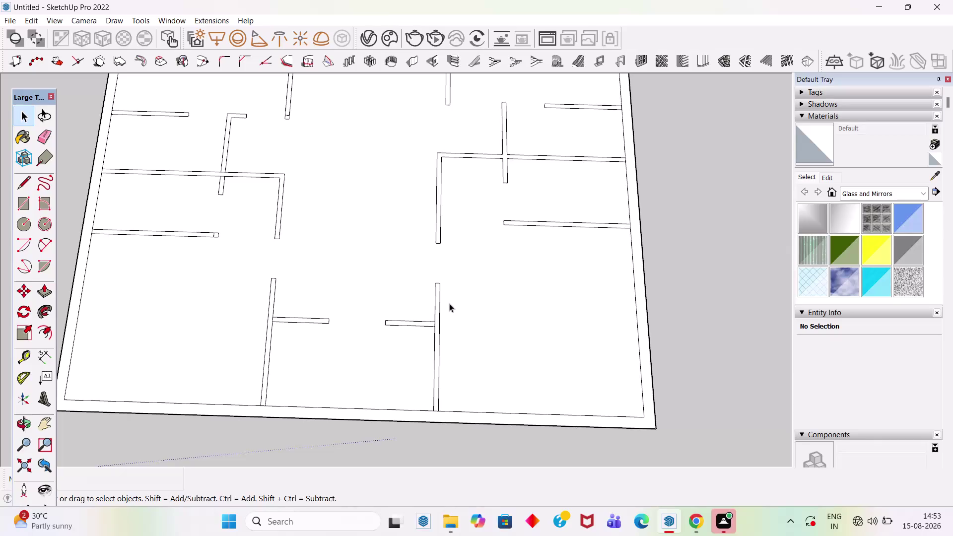
Draw lines splitting the top outer border strip where the walls meet it.
key(l)
scroll(up, 3)
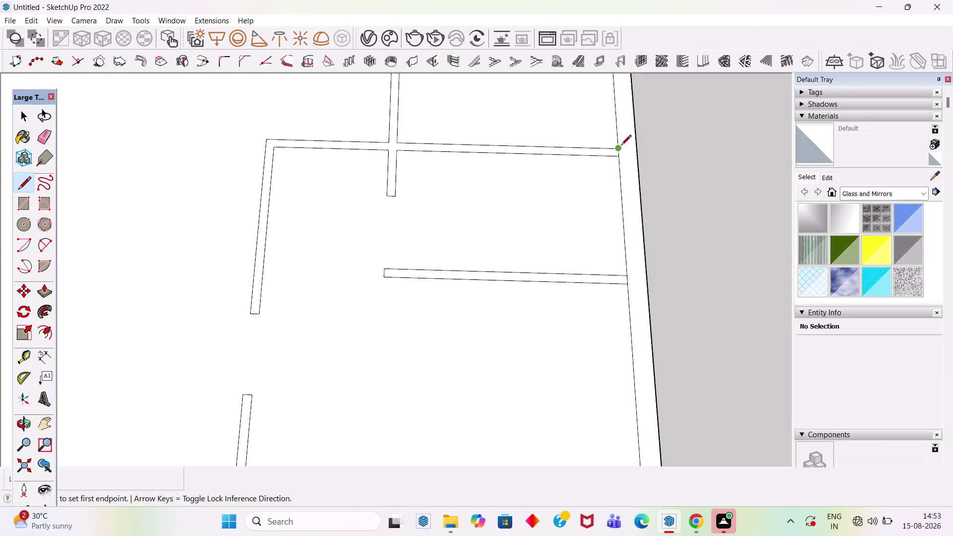
click(617, 150)
click(634, 148)
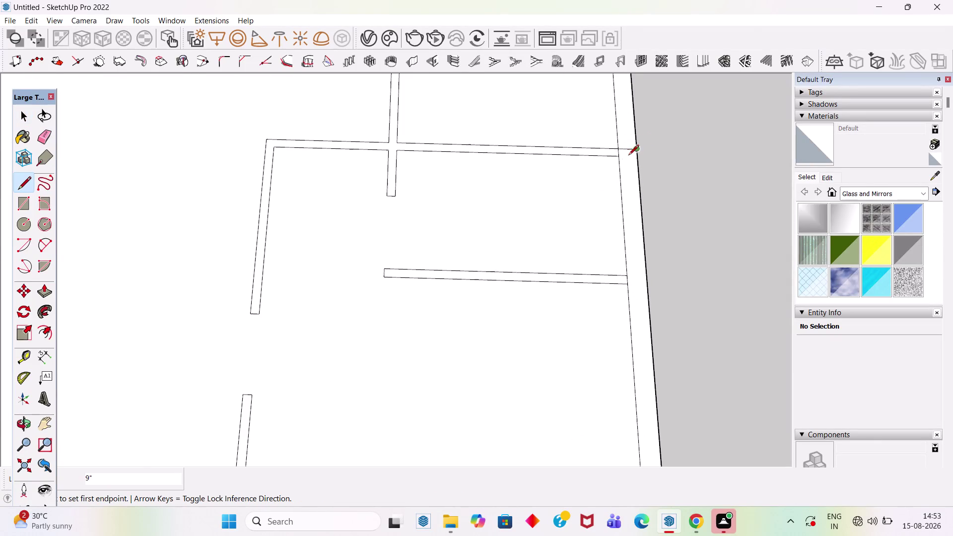
click(618, 157)
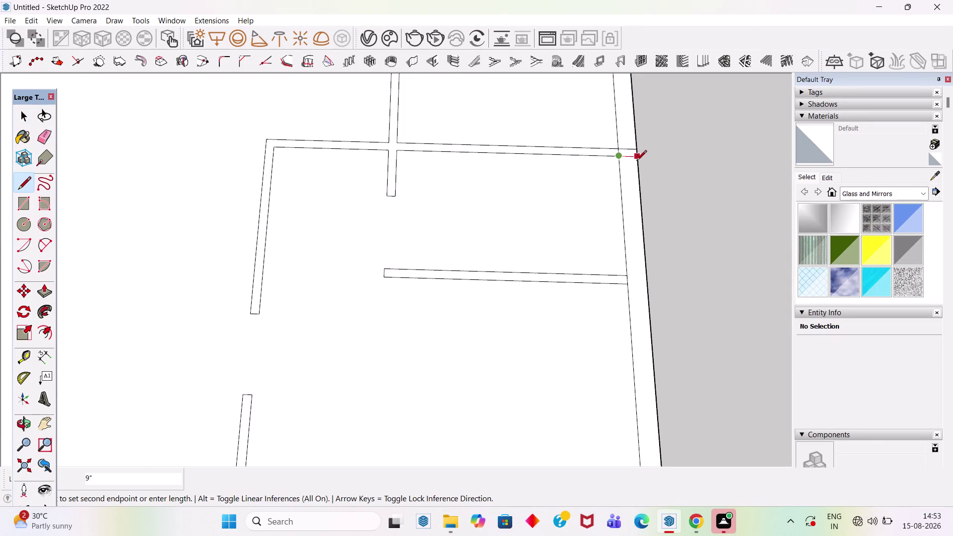
click(637, 160)
scroll(down, 3)
scroll(down, 3)
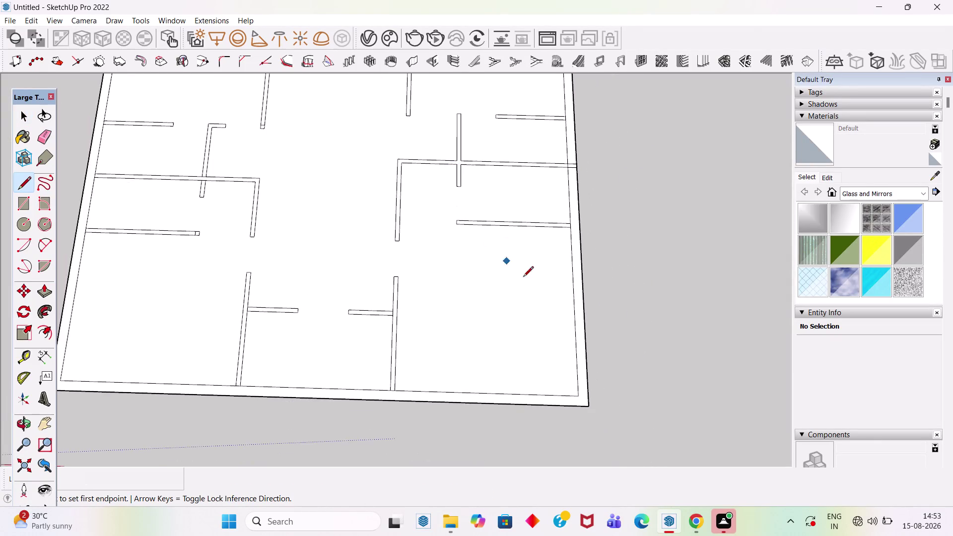
scroll(up, 3)
key(space)
key(p)
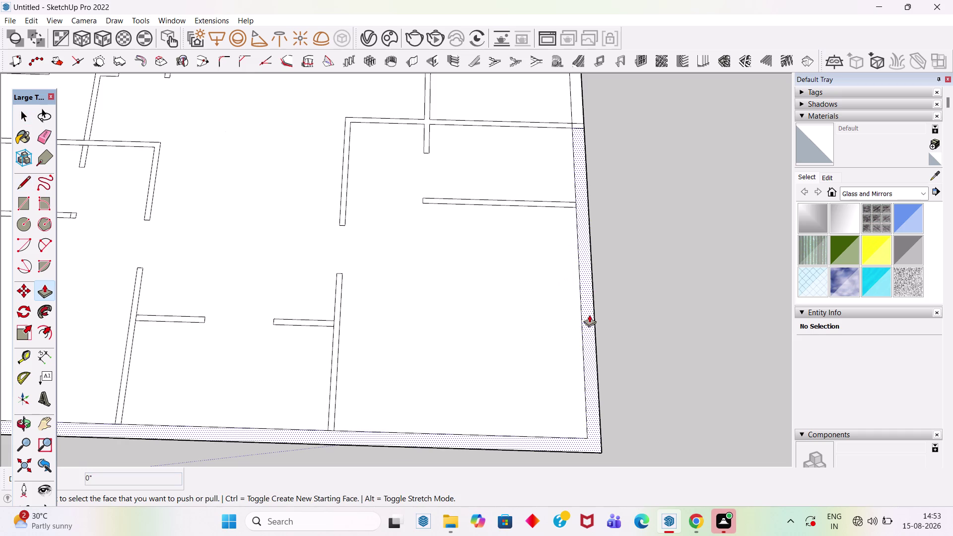
key(space)
Draw lines splitting the bottom border strip at the wall end.
key(l)
scroll(up, 3)
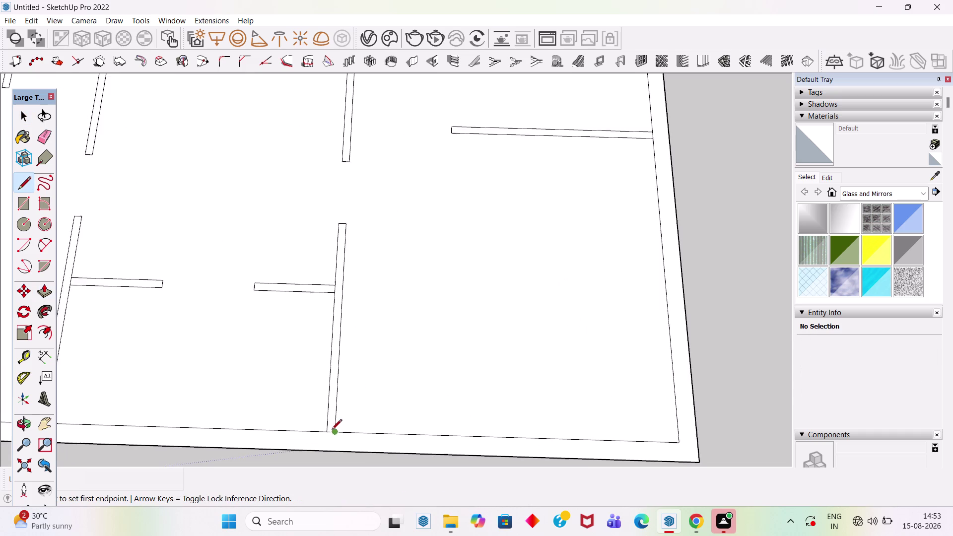
scroll(up, 3)
click(328, 432)
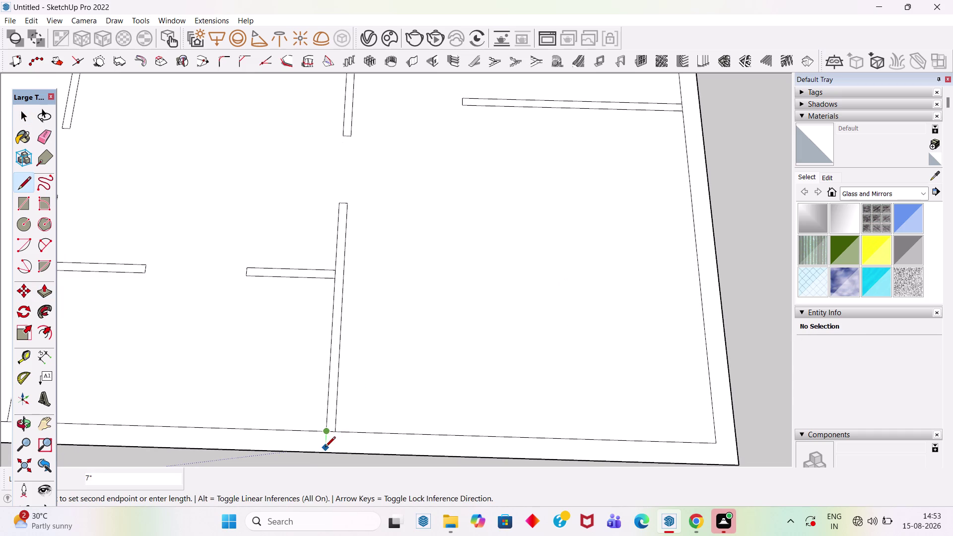
click(326, 452)
click(334, 434)
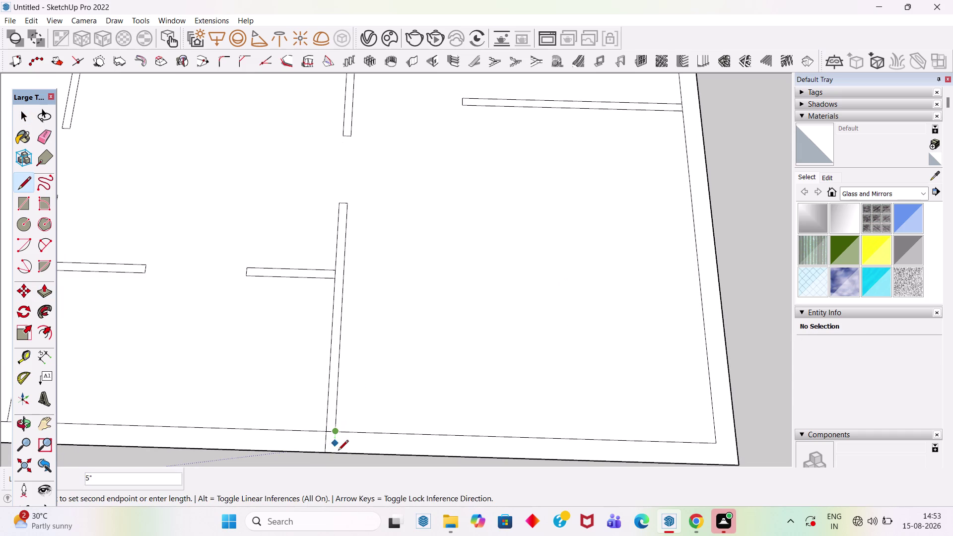
click(336, 454)
key(space)
scroll(down, 3)
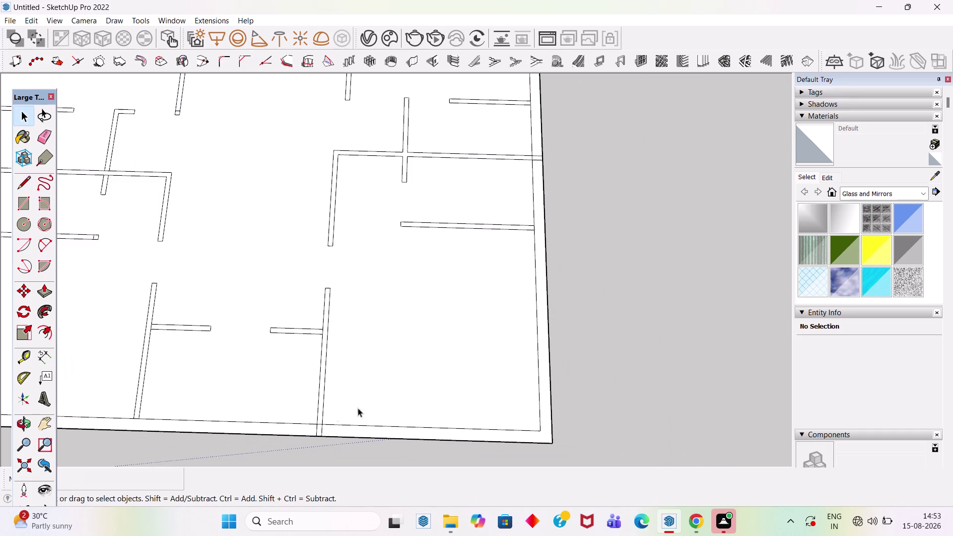
Push/Pull the right-side outer border strip up 10' into a wall.
click(543, 431)
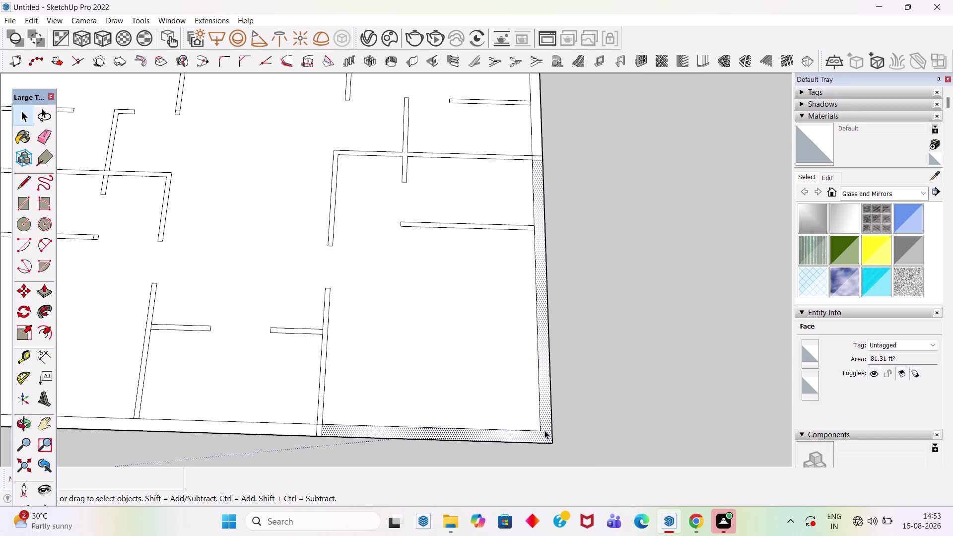
key(p)
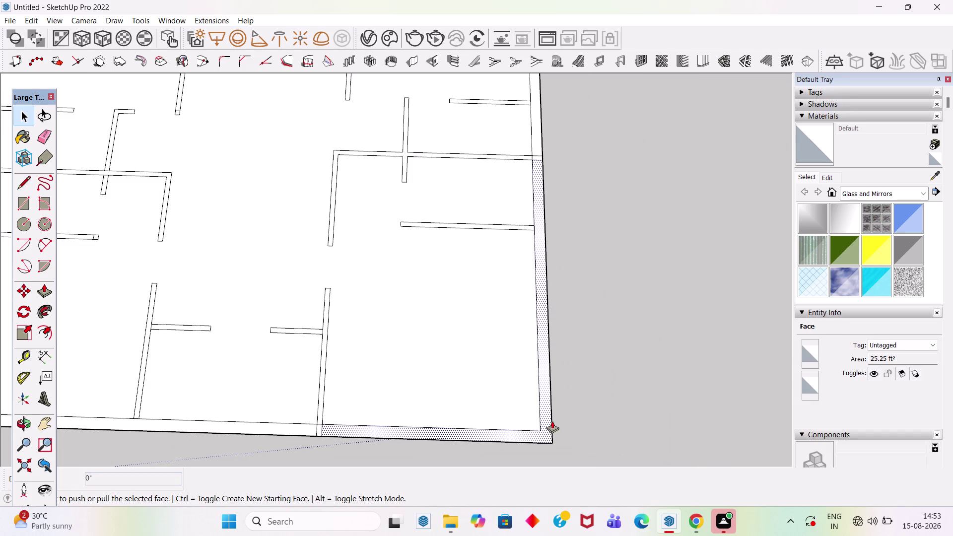
click(549, 431)
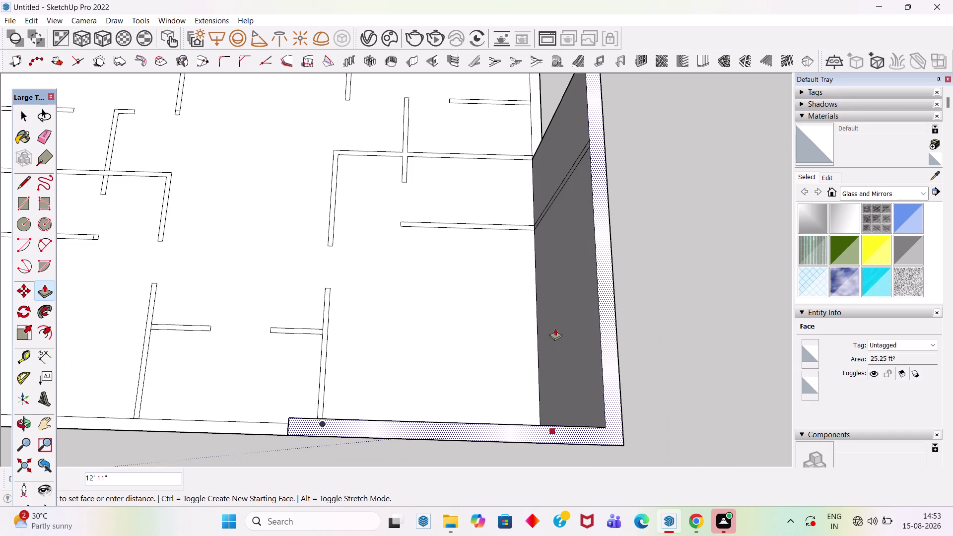
text(10')
key(Return)
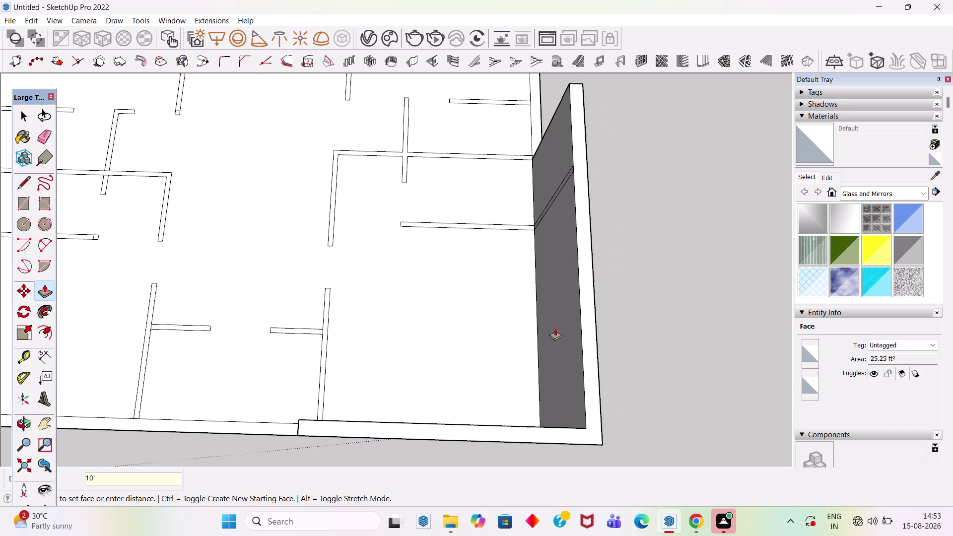
key(space)
scroll(down, 3)
middle_drag(396, 330, 662, 146)
scroll(up, 3)
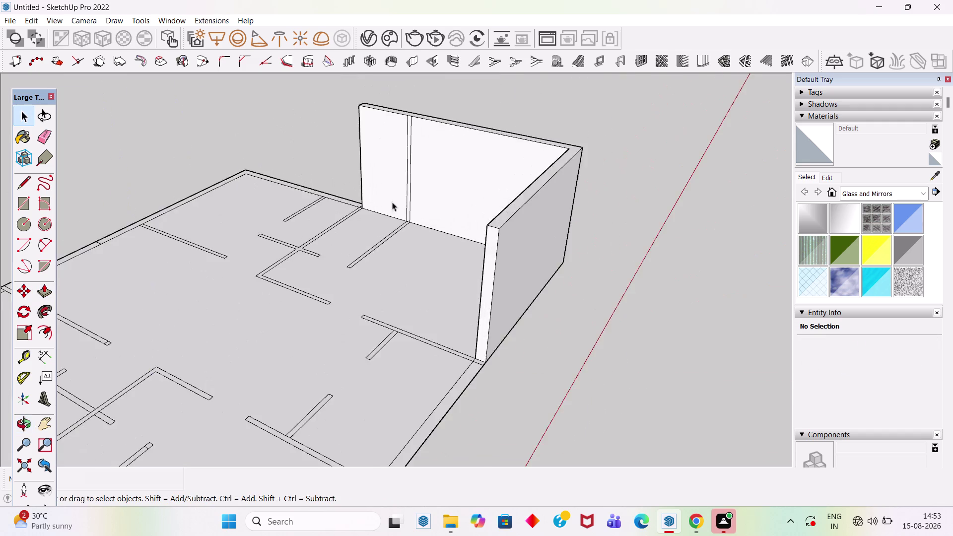
Raise the thin interior wall strip 7' and undo an extra repeated extrusion.
scroll(up, 3)
scroll(down, 3)
middle_drag(383, 228, 494, 278)
scroll(up, 3)
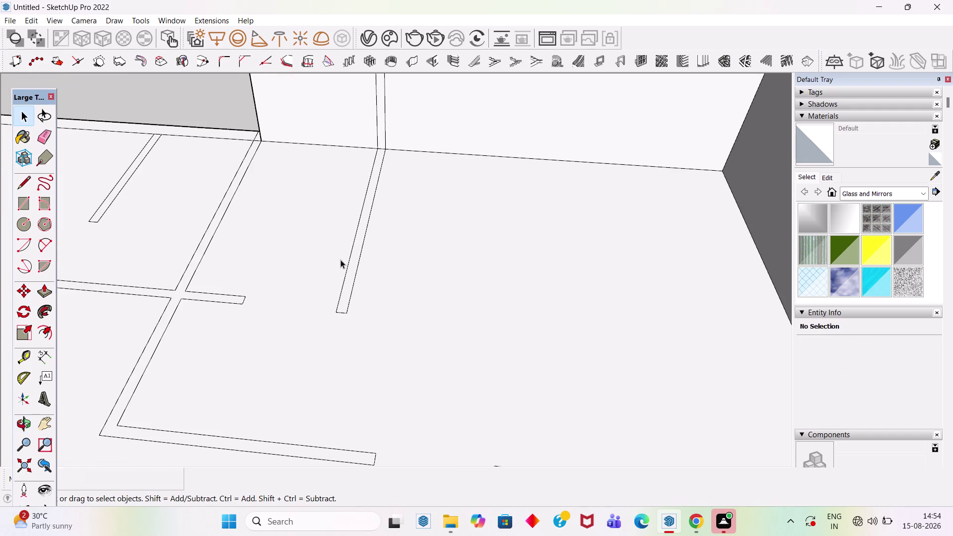
scroll(down, 3)
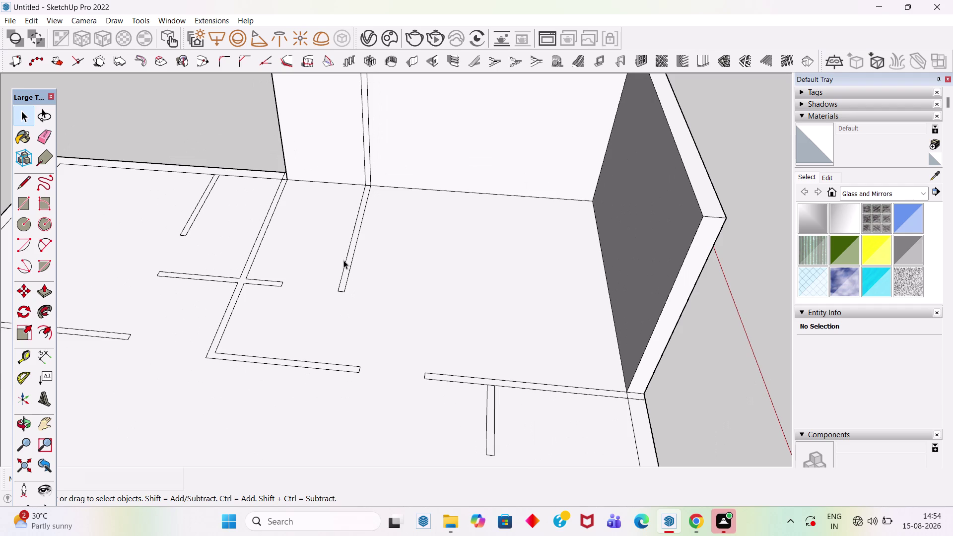
key(p)
scroll(up, 3)
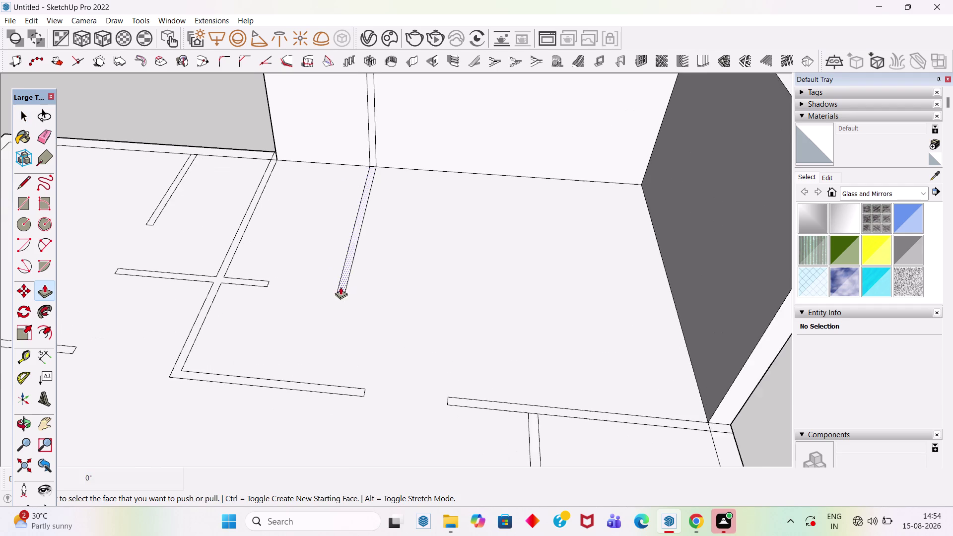
click(341, 291)
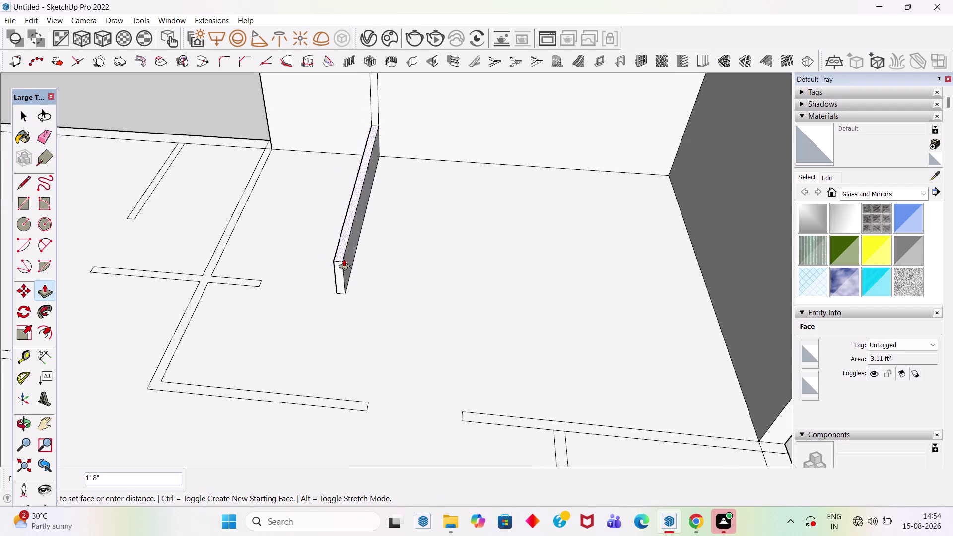
text(7')
key(Return)
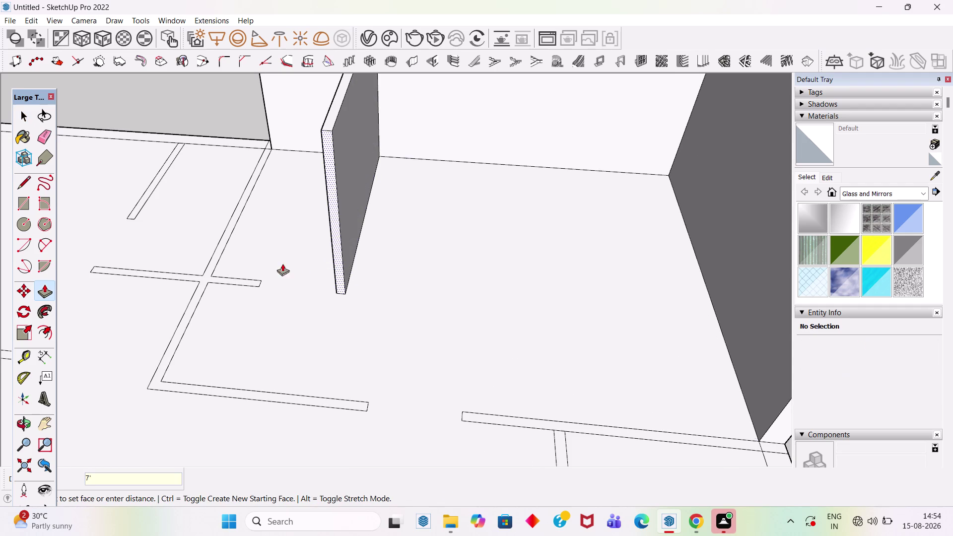
double_click(246, 284)
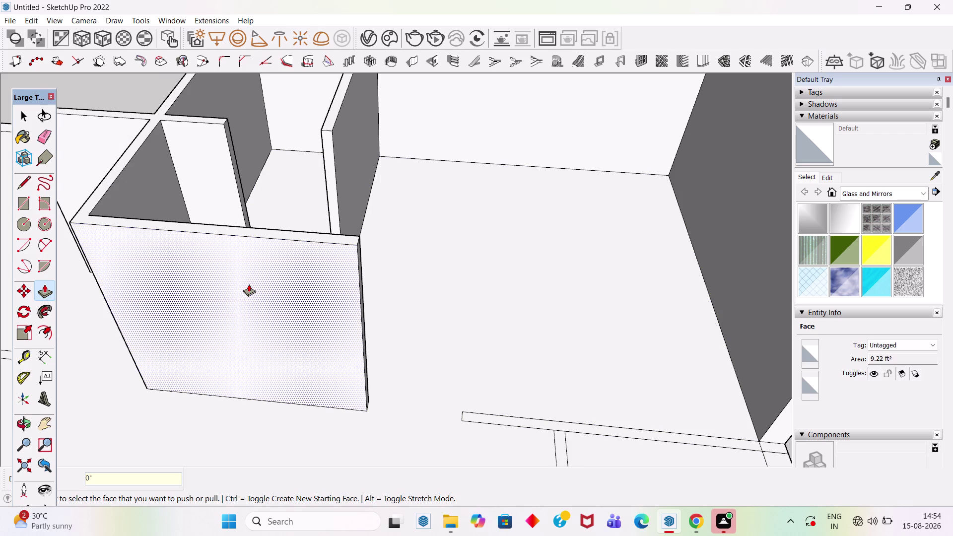
key(ctrl+z)
Raise the corner wall strip to 10 feet and repeat on another strip.
scroll(down, 3)
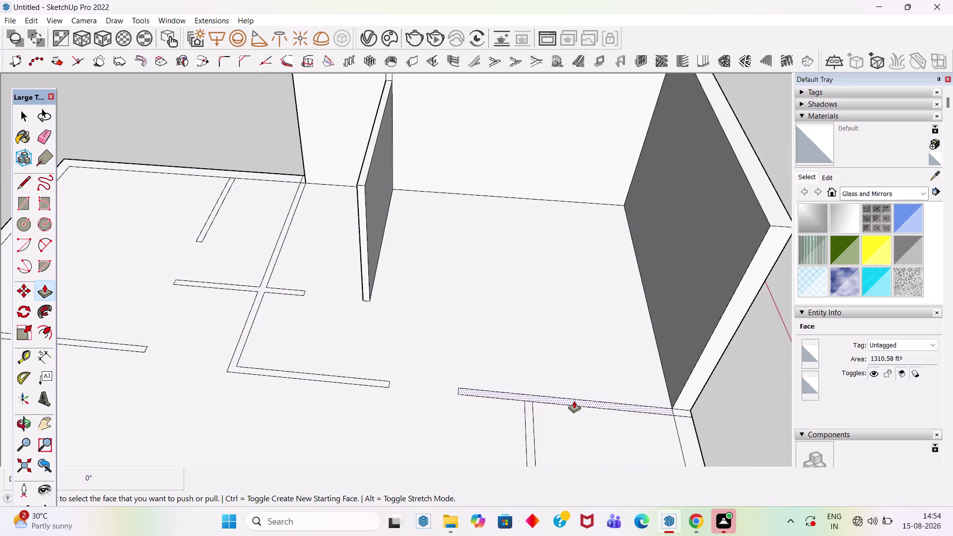
click(578, 404)
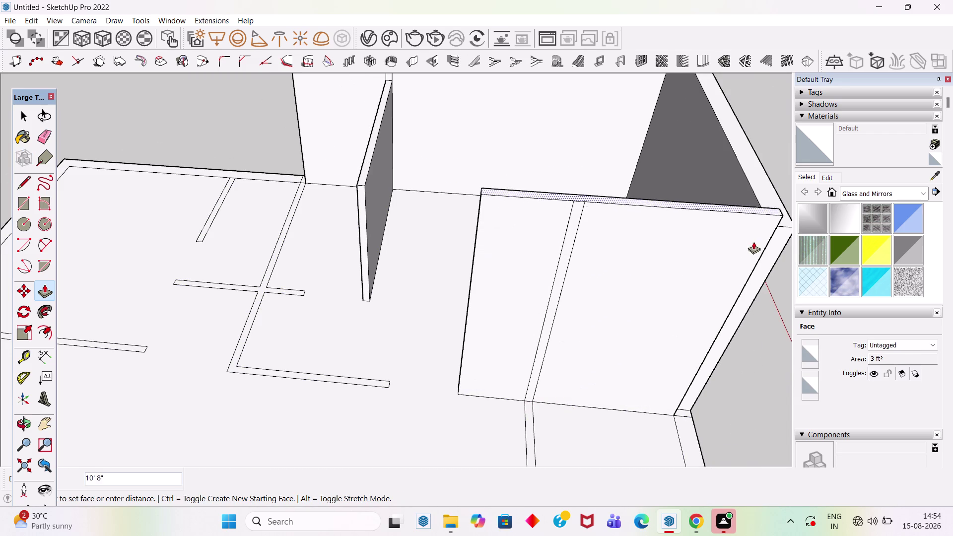
scroll(down, 3)
scroll(up, 3)
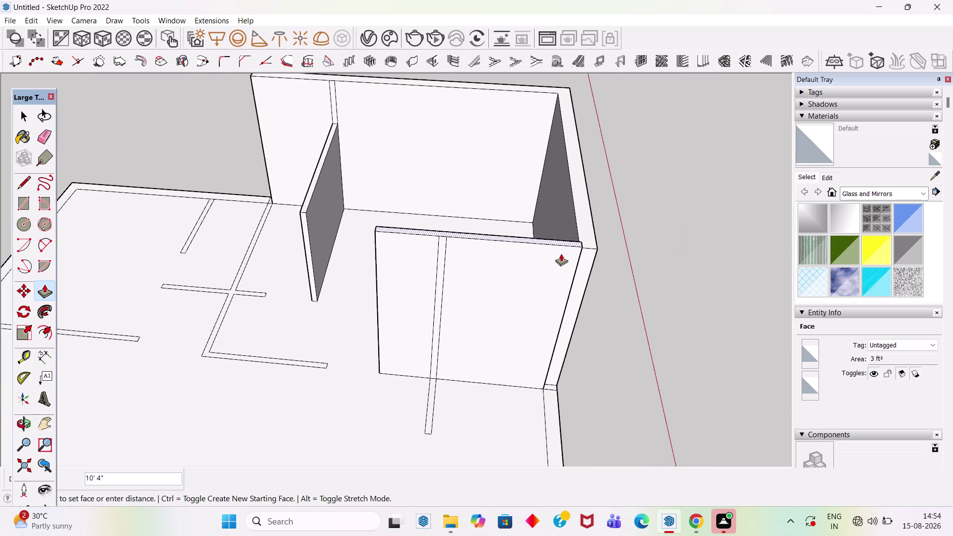
scroll(up, 3)
click(595, 248)
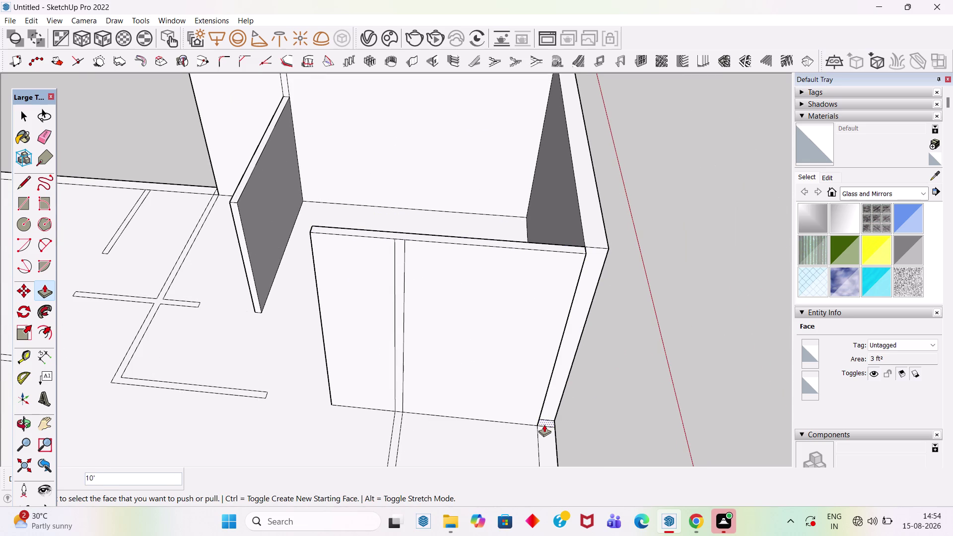
double_click(544, 425)
scroll(down, 3)
middle_drag(436, 362, 538, 354)
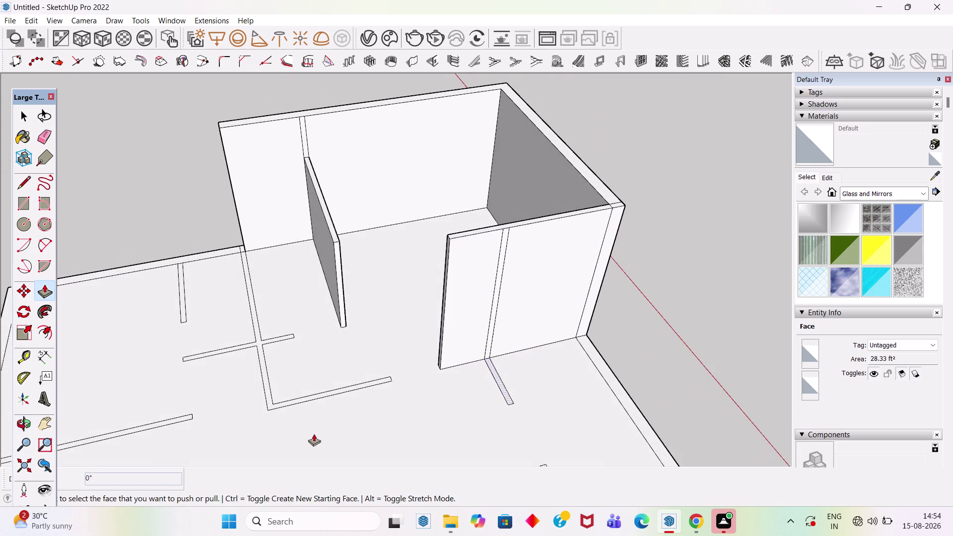
scroll(up, 3)
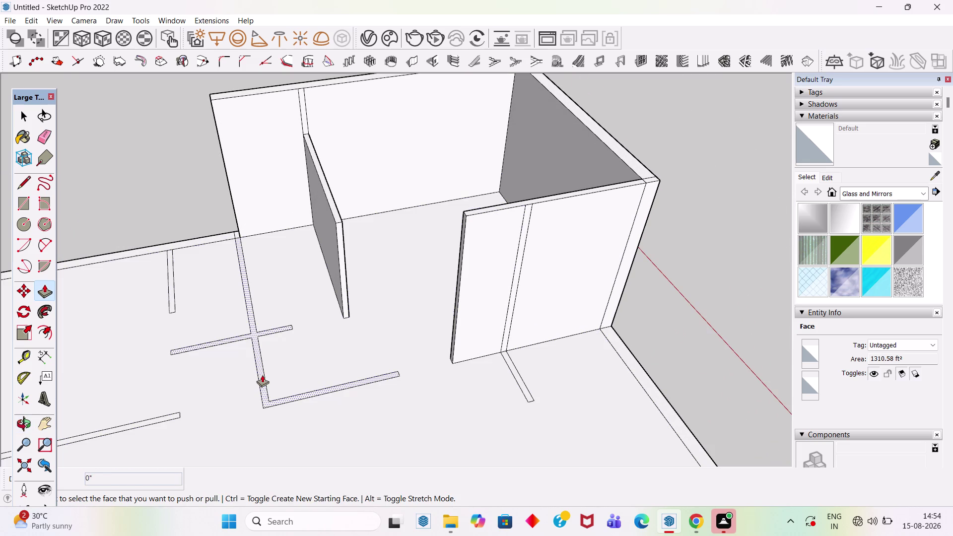
Raise the next wall outline to the same height, then undo the last change.
double_click(265, 404)
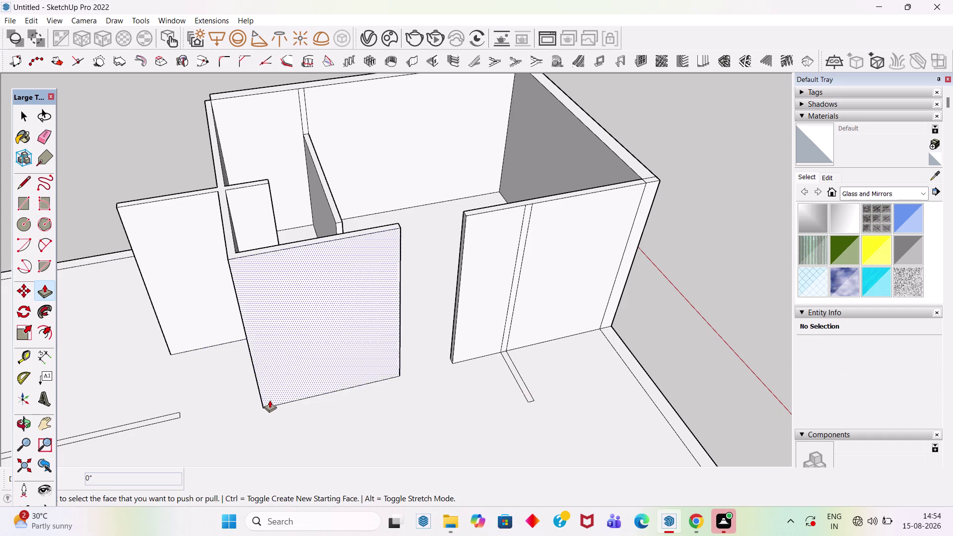
scroll(down, 3)
middle_drag(463, 342, 387, 351)
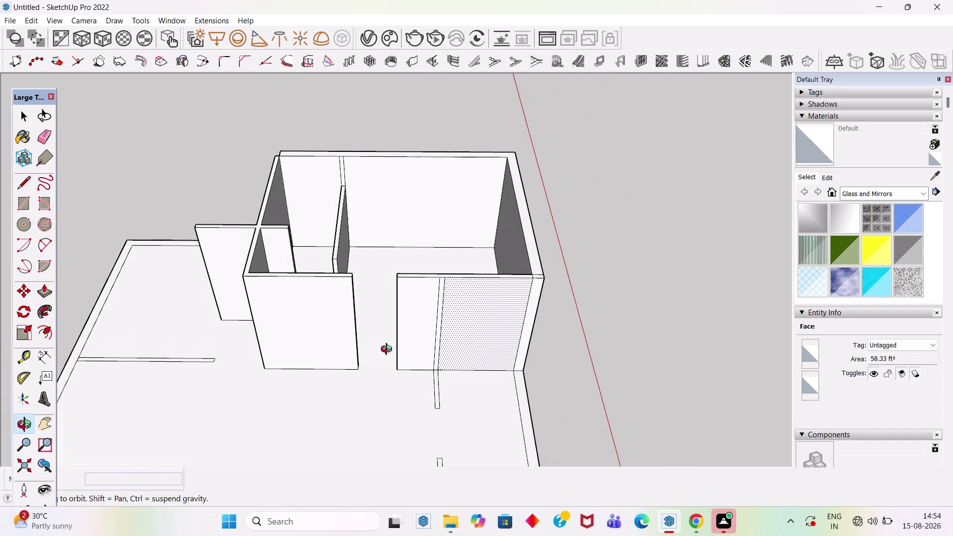
middle_drag(387, 351, 388, 350)
key(ctrl+z)
Split the cross-shaped outline with a short line and select its L-shaped section.
scroll(up, 3)
key(space)
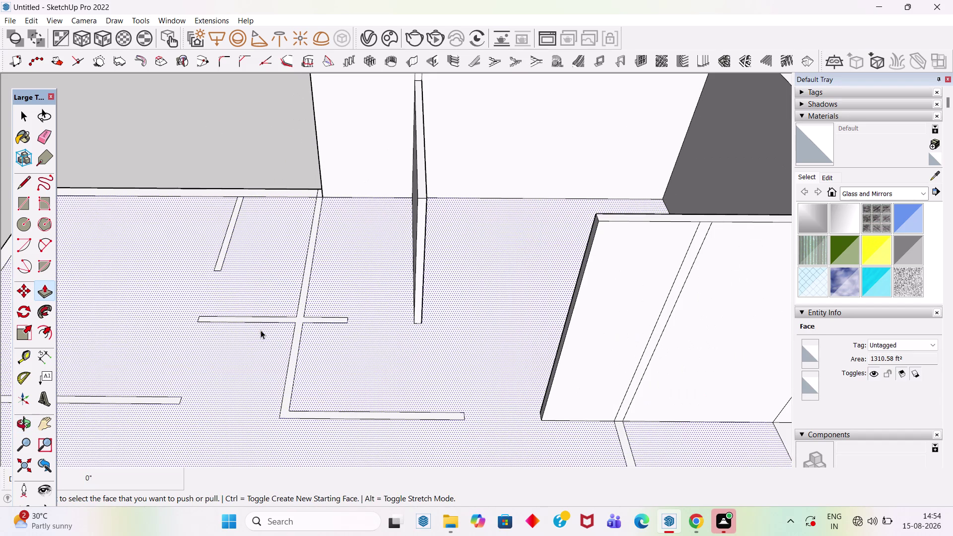
key(l)
scroll(up, 3)
click(305, 322)
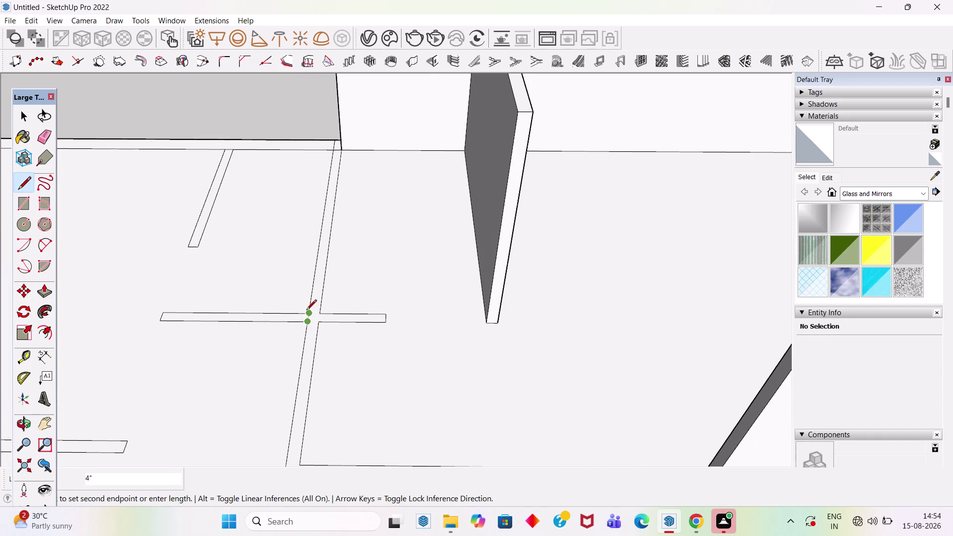
click(308, 315)
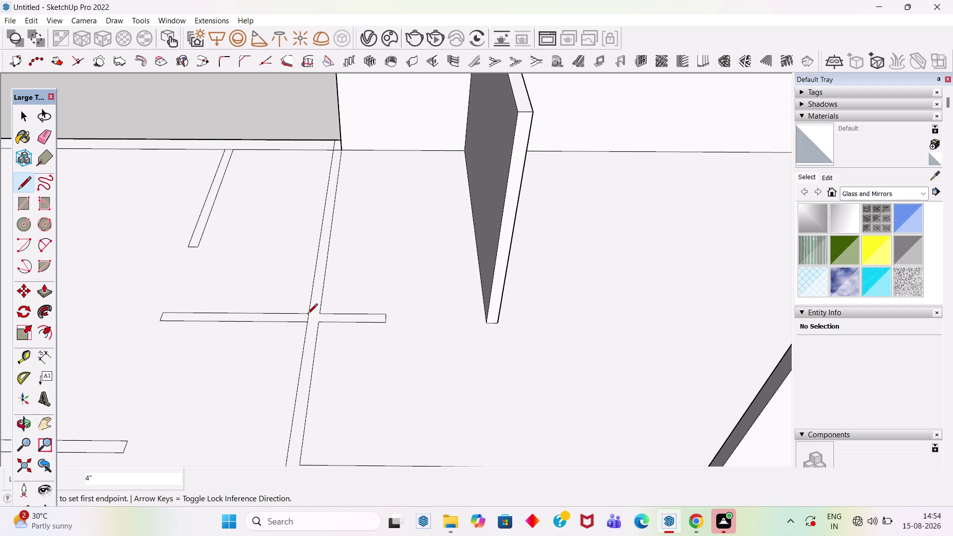
key(space)
click(310, 345)
scroll(down, 3)
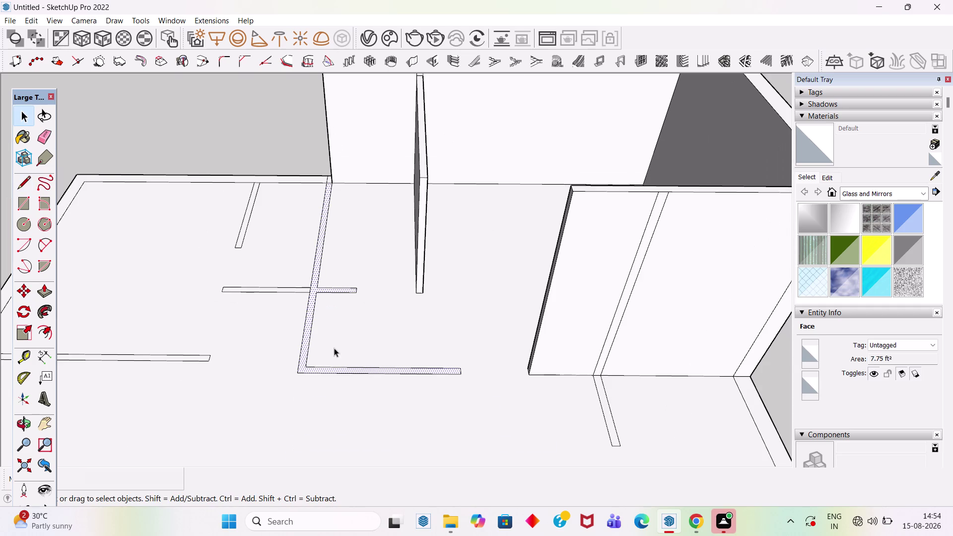
Push/Pull the L-shaped section up 9' into a wall and orbit around the house.
key(p)
click(392, 371)
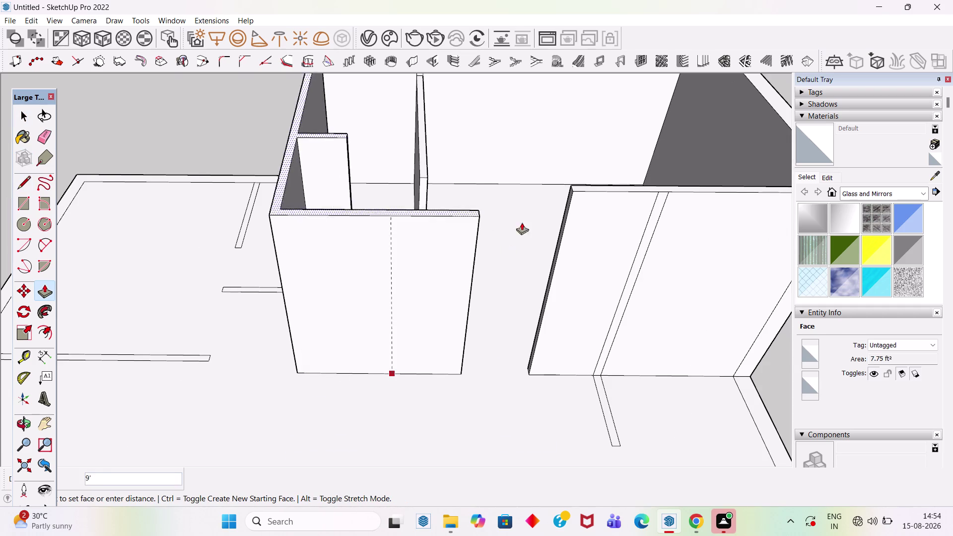
click(580, 191)
scroll(down, 3)
middle_drag(518, 334, 495, 283)
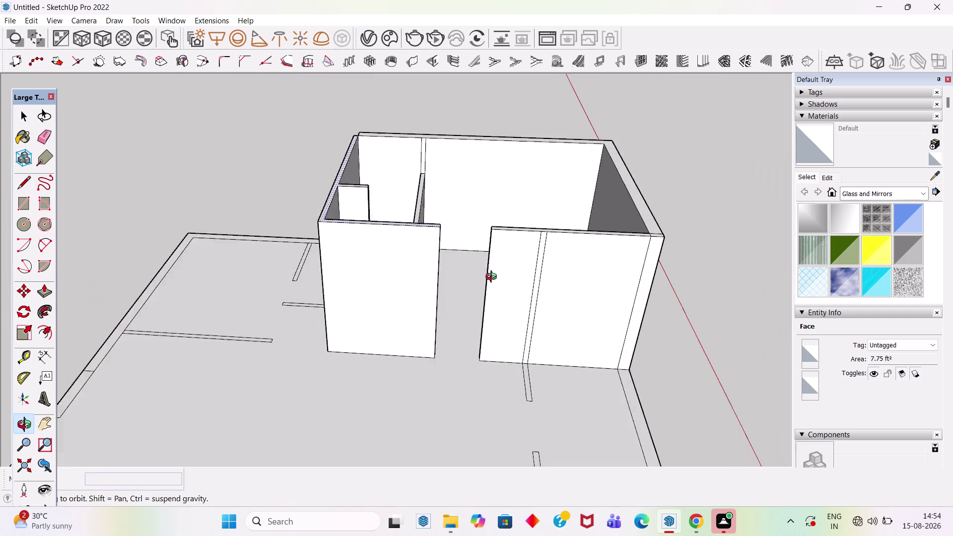
middle_drag(496, 284, 559, 198)
scroll(up, 3)
scroll(up, 3)
scroll(down, 3)
middle_drag(461, 220, 470, 238)
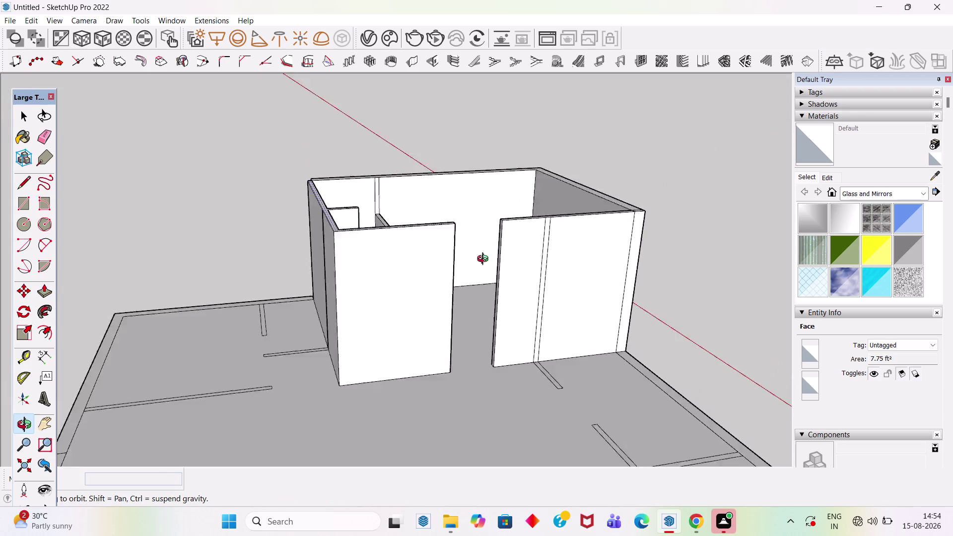
middle_drag(470, 238, 267, 350)
scroll(down, 3)
scroll(down, 3)
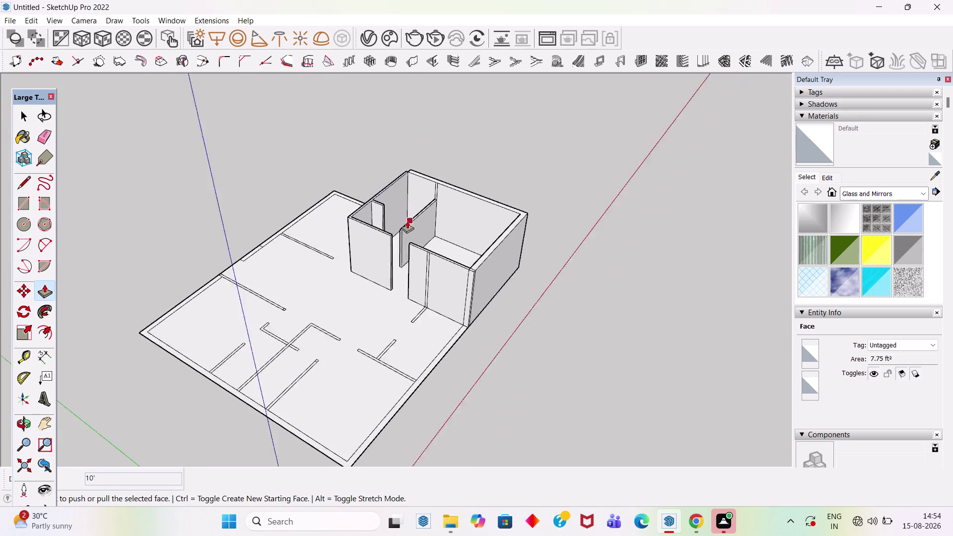
scroll(down, 3)
scroll(up, 3)
Select all connected house geometry and make it one group.
key(space)
triple_click(432, 326)
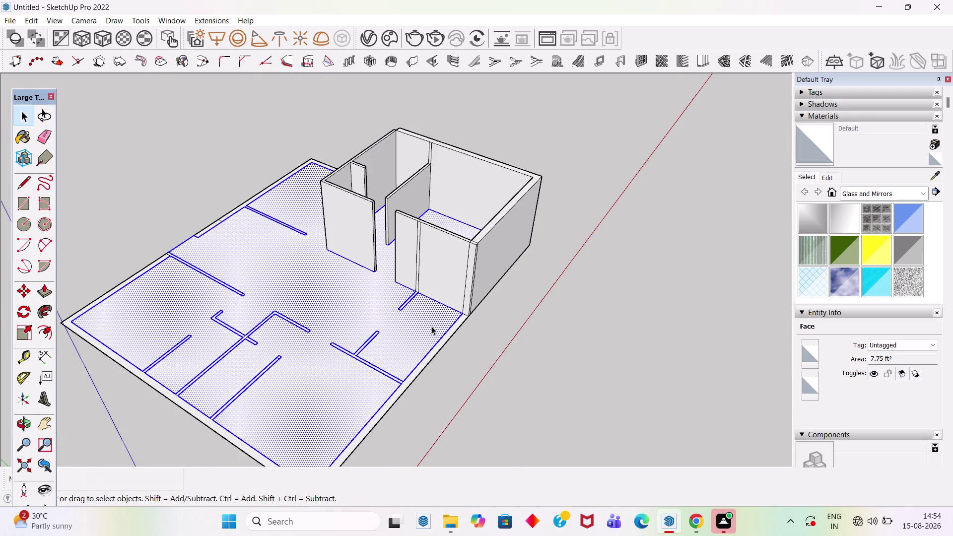
right_click(431, 327)
click(482, 191)
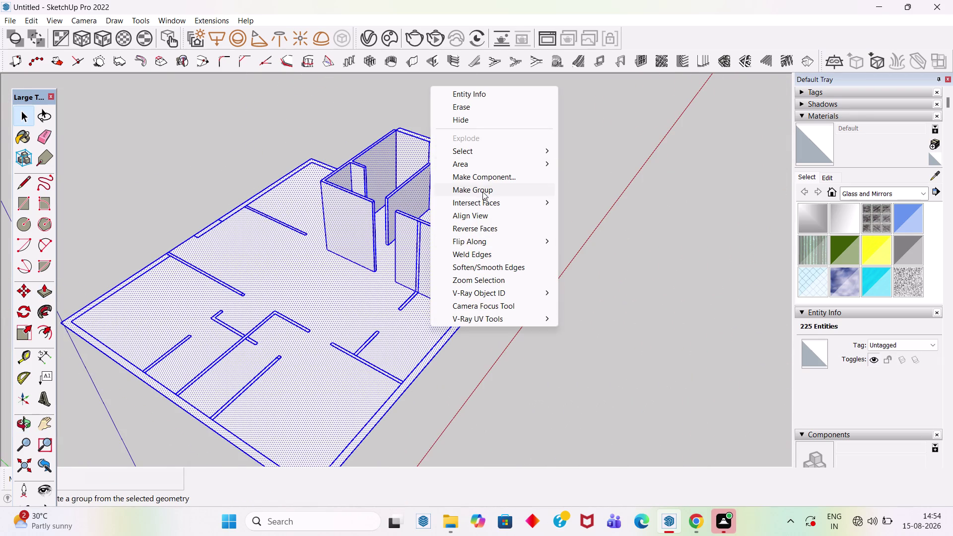
click(535, 142)
scroll(up, 3)
scroll(down, 3)
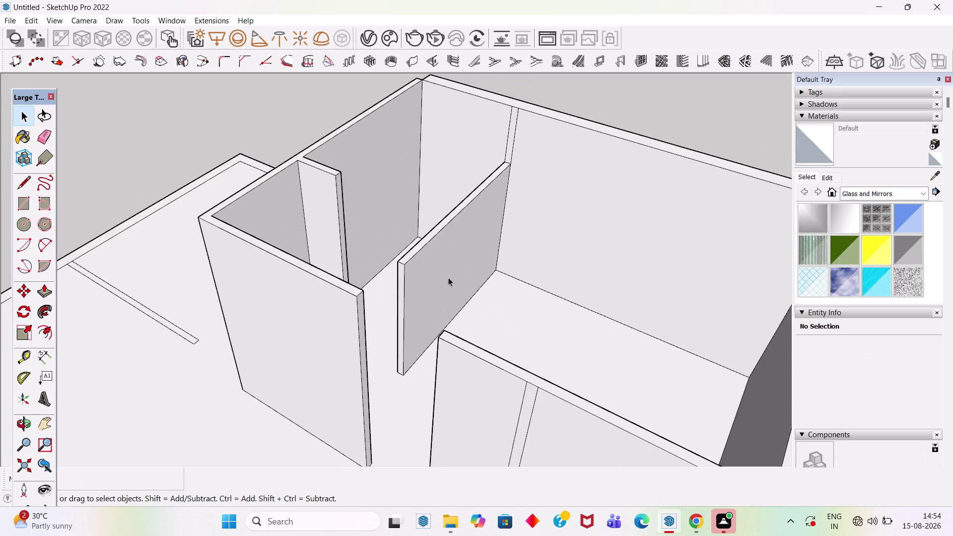
scroll(down, 3)
scroll(up, 3)
scroll(down, 3)
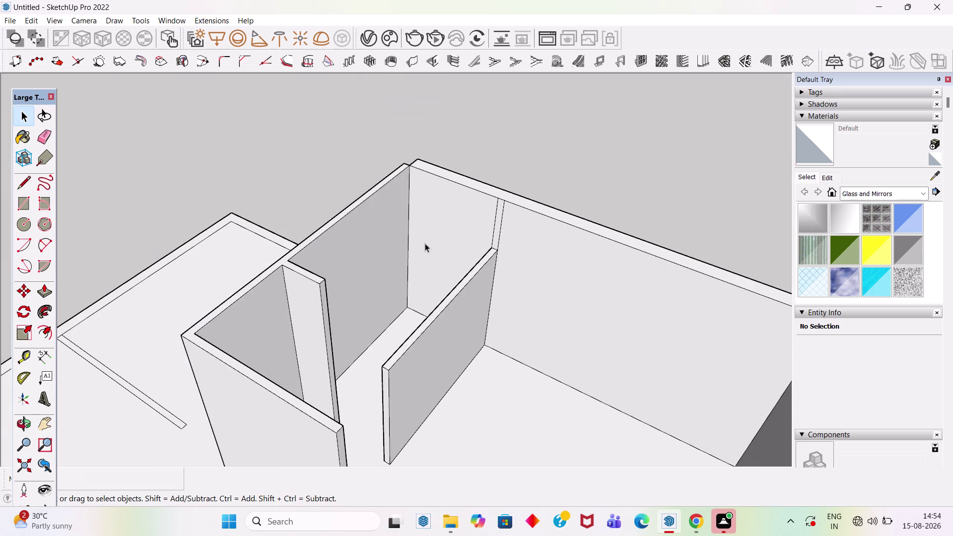
Orbit and zoom into the room to inspect the interior walls.
middle_drag(419, 228, 715, 247)
scroll(up, 3)
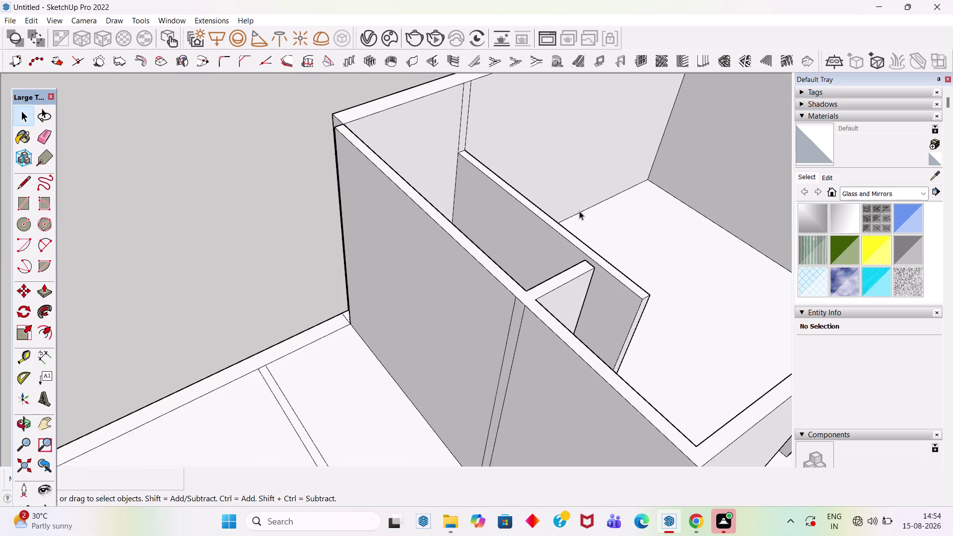
scroll(down, 3)
middle_drag(567, 229, 246, 210)
scroll(up, 3)
scroll(up, 3)
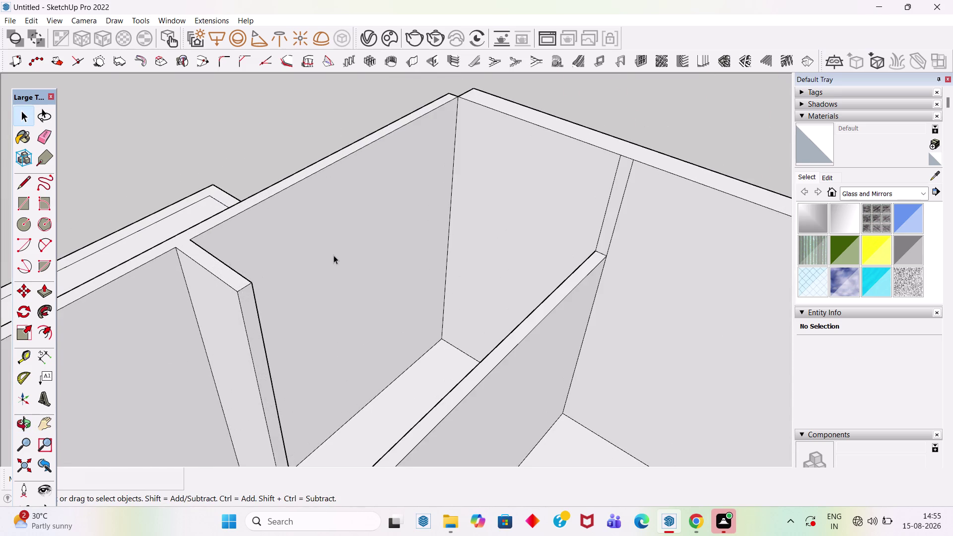
scroll(down, 3)
middle_drag(410, 291, 386, 251)
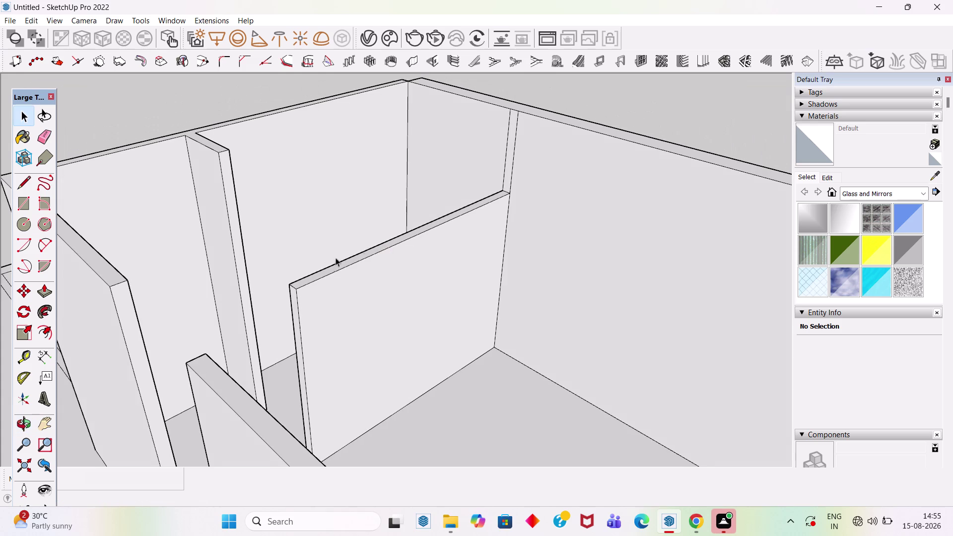
scroll(down, 3)
scroll(up, 3)
Enter the house group and draw a 3" line across the interior wall top.
middle_drag(246, 192, 256, 216)
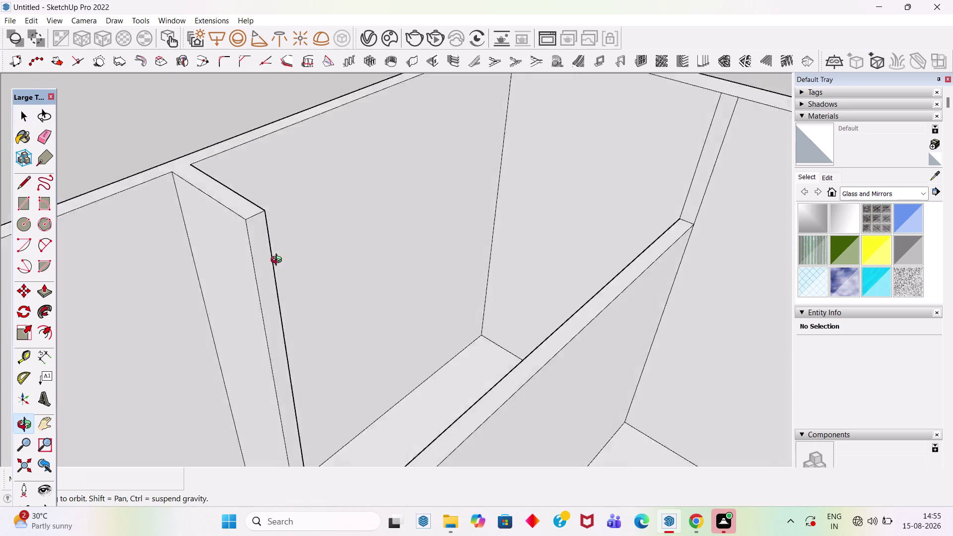
middle_drag(256, 217, 332, 344)
scroll(up, 3)
double_click(168, 207)
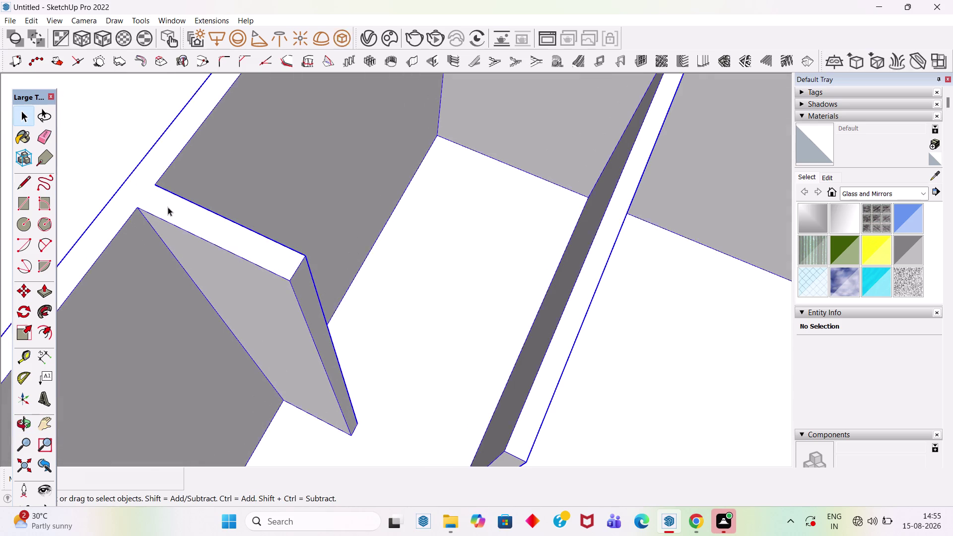
scroll(up, 3)
key(l)
click(131, 207)
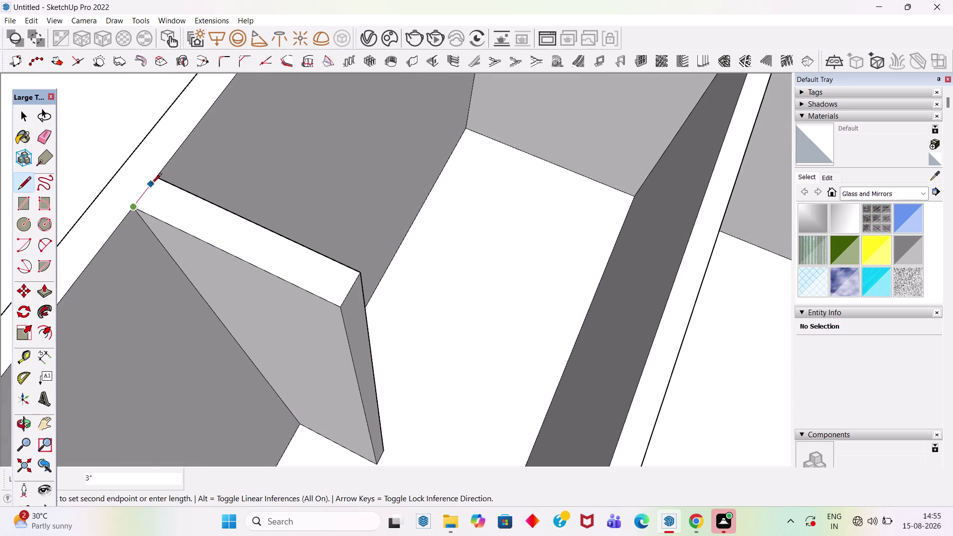
click(156, 178)
key(space)
Push/Pull the narrow strip 3'10" to form a separate post.
click(236, 238)
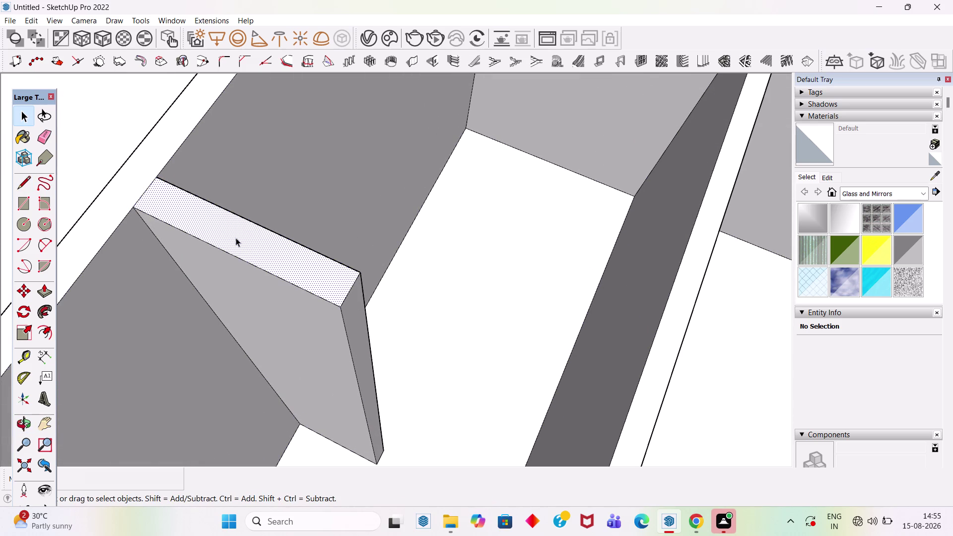
key(p)
click(236, 238)
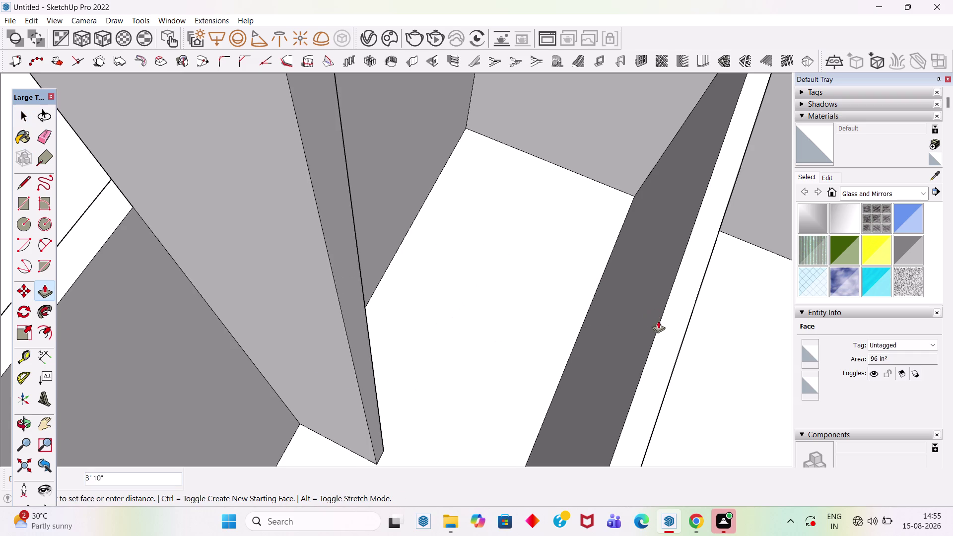
click(664, 331)
key(space)
scroll(down, 3)
middle_drag(444, 360, 428, 326)
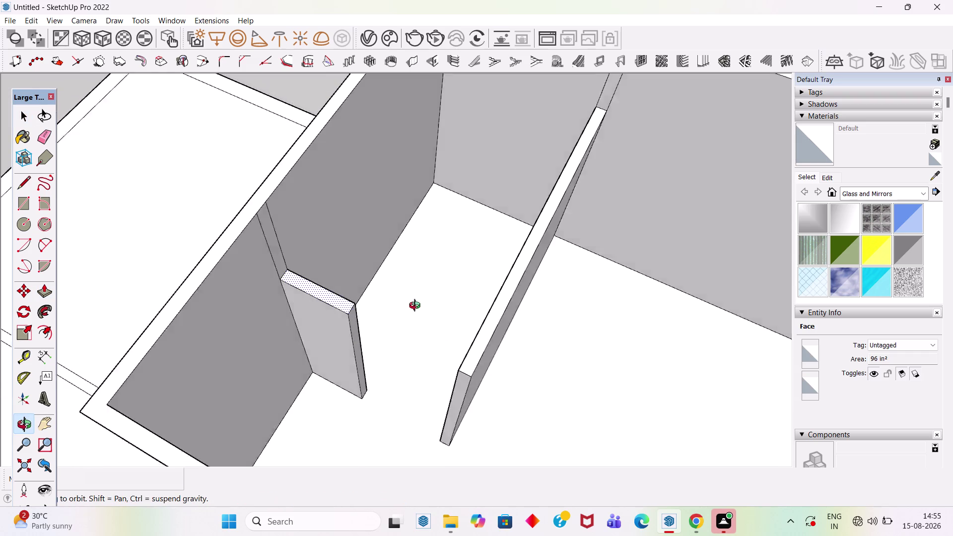
middle_drag(428, 326, 239, 206)
Draw a rectangle on the low cabinet wall top and extrude it into a 5" slab.
scroll(down, 3)
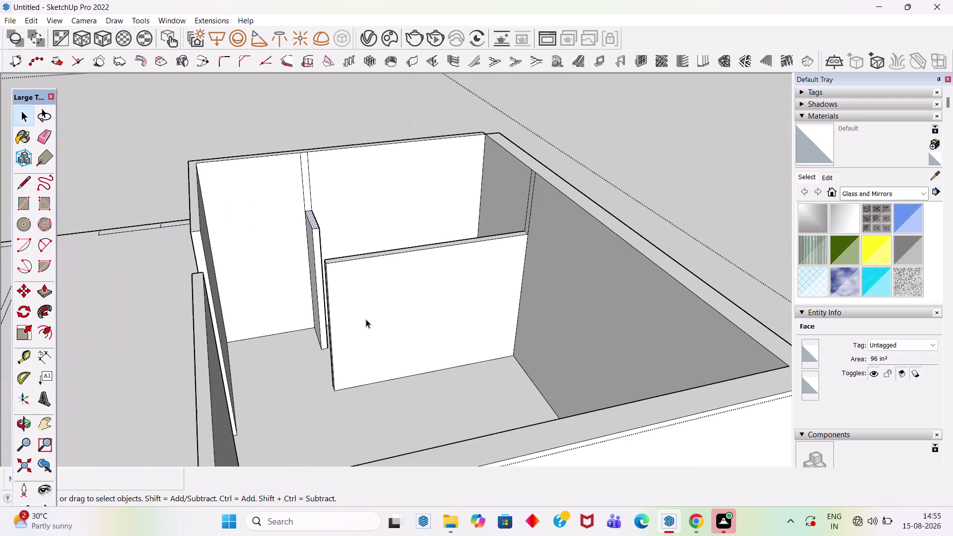
click(634, 131)
scroll(up, 3)
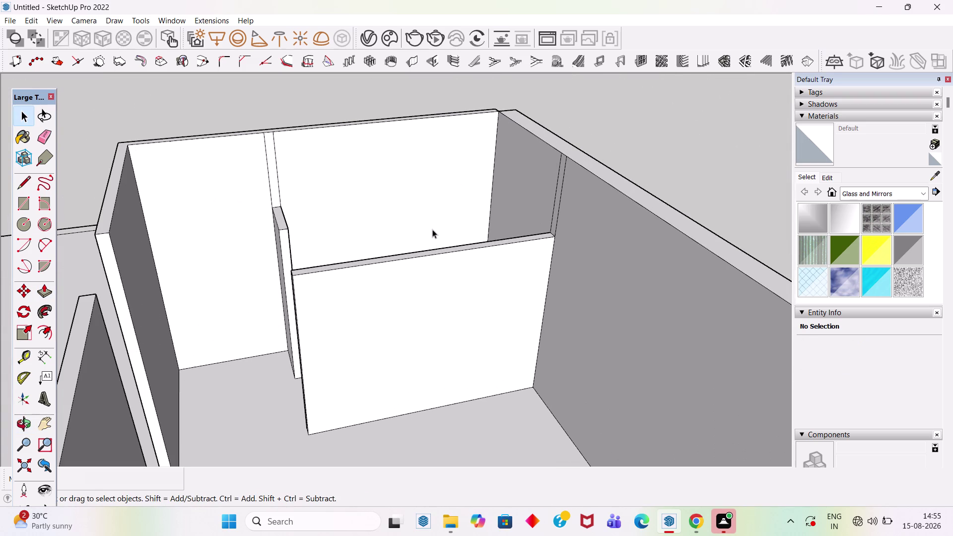
key(r)
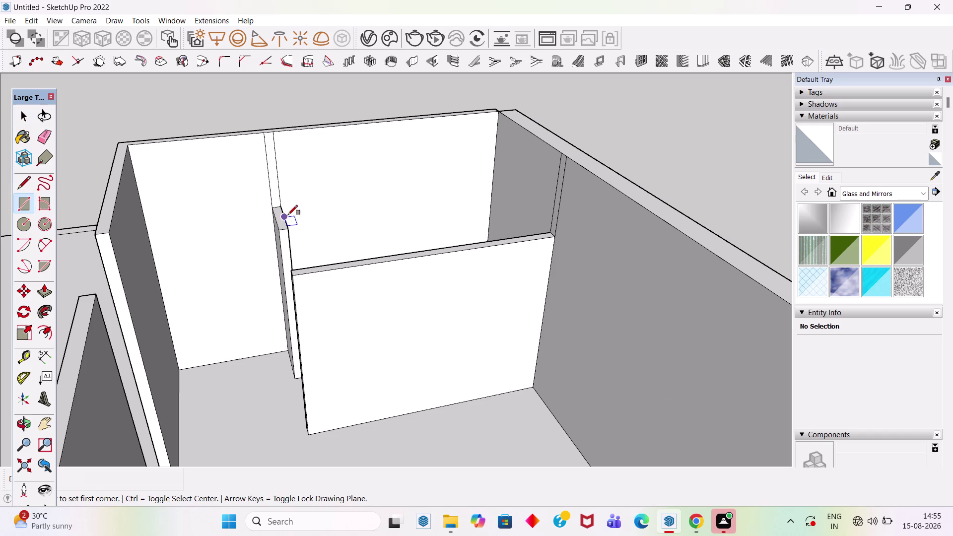
click(270, 208)
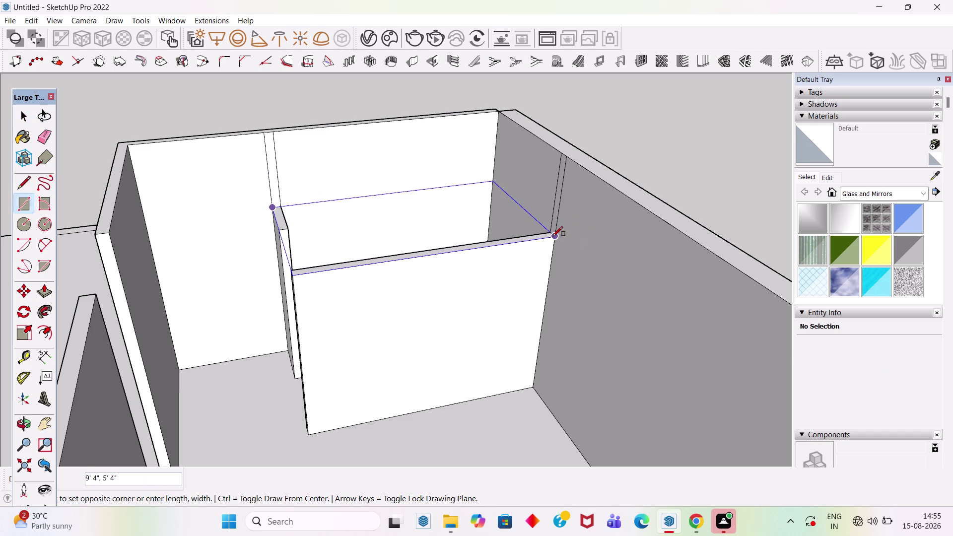
click(553, 236)
key(space)
key(p)
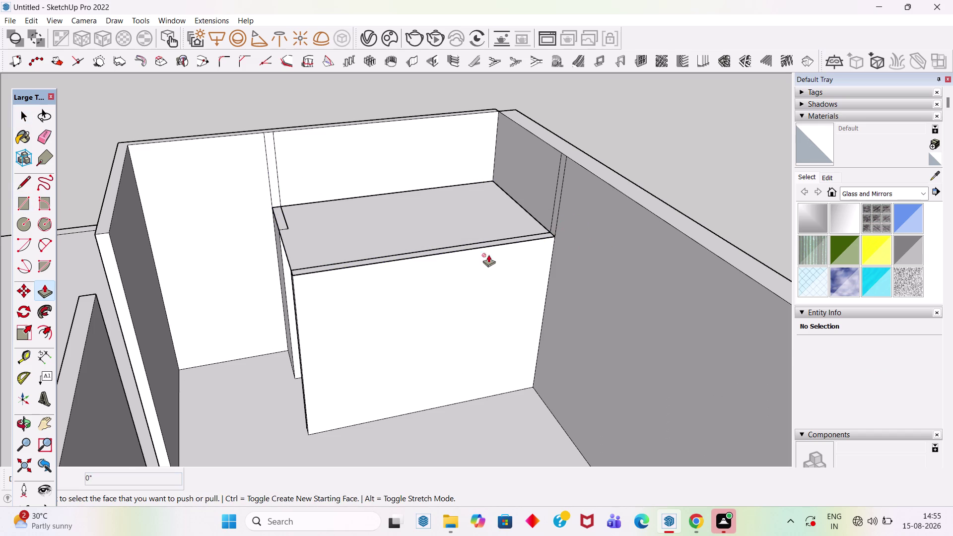
click(387, 249)
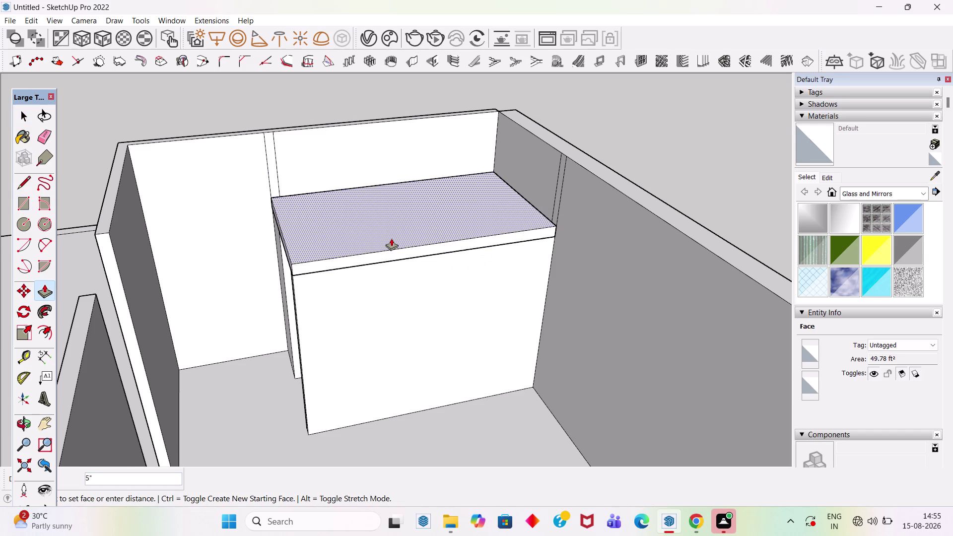
key(4)
key(Return)
key(space)
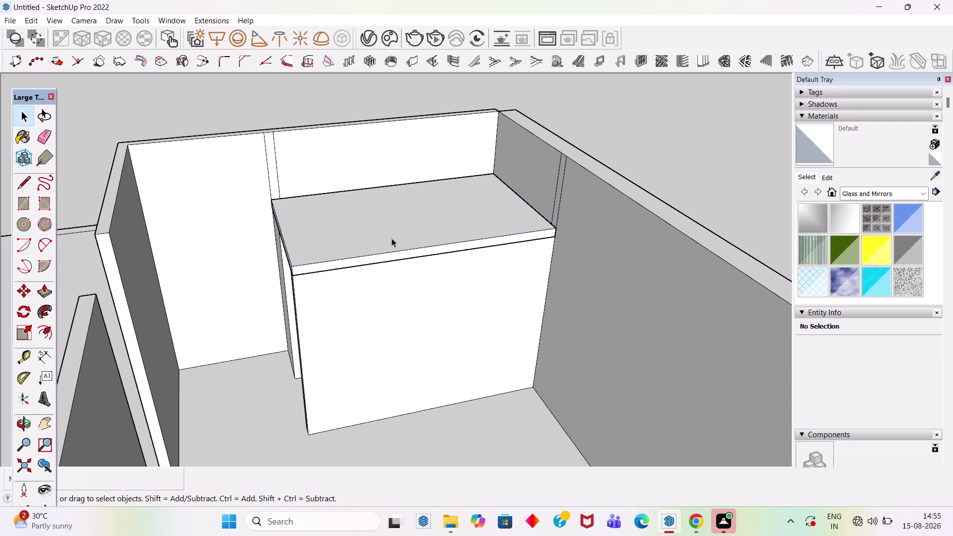
scroll(up, 3)
Select the whole slab and make it a group.
triple_click(332, 261)
right_click(332, 261)
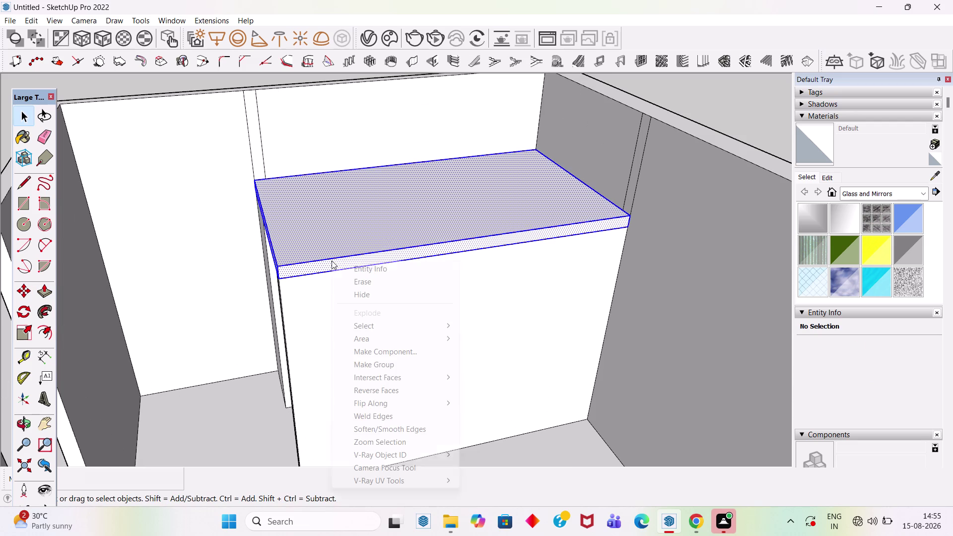
click(384, 368)
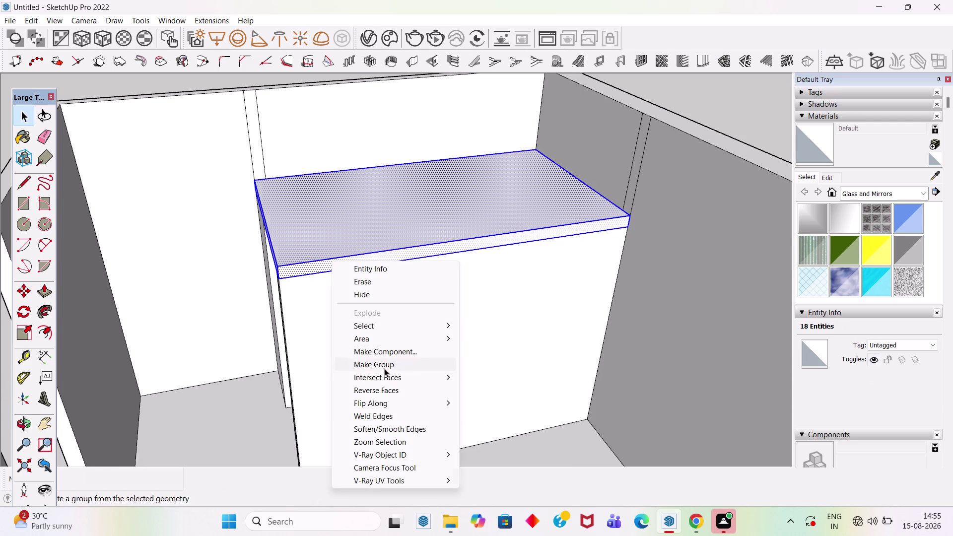
scroll(down, 3)
scroll(up, 3)
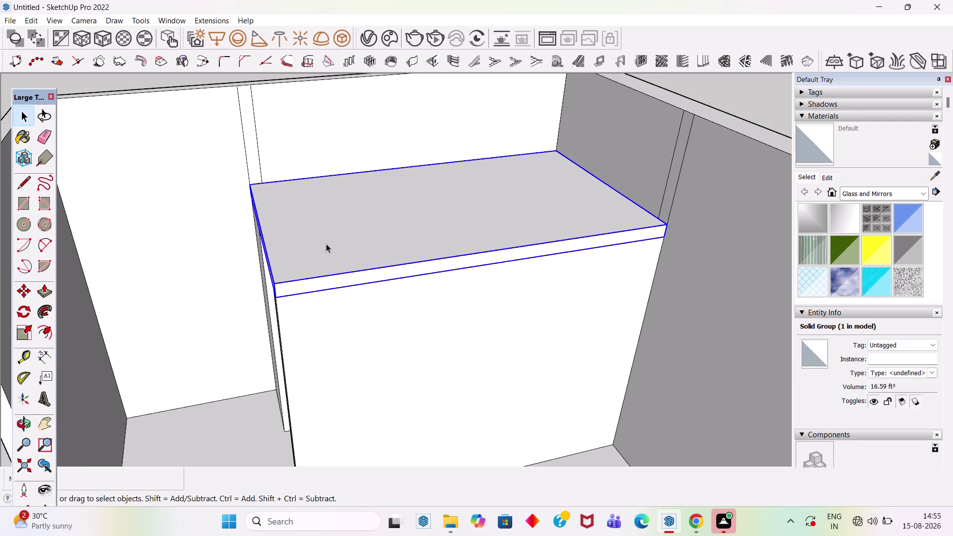
scroll(down, 3)
double_click(341, 252)
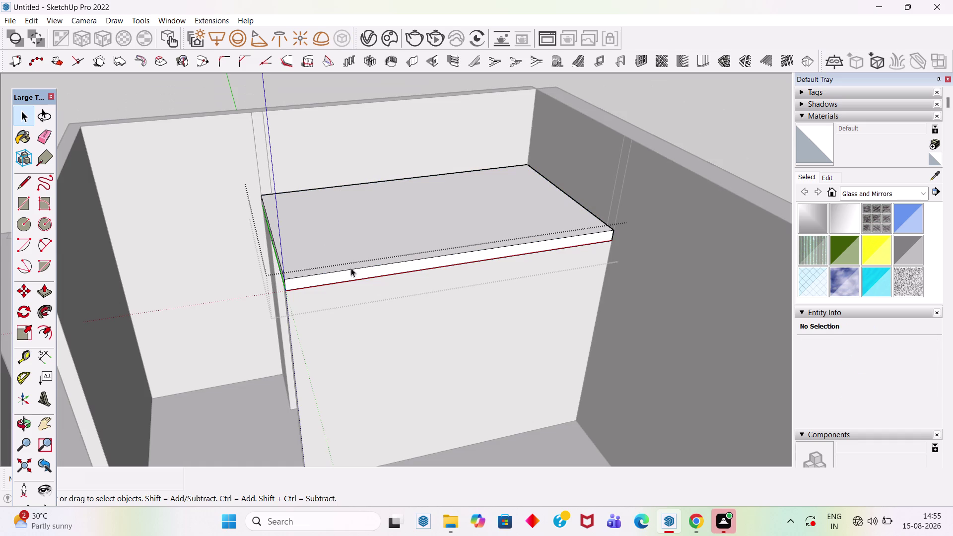
click(705, 107)
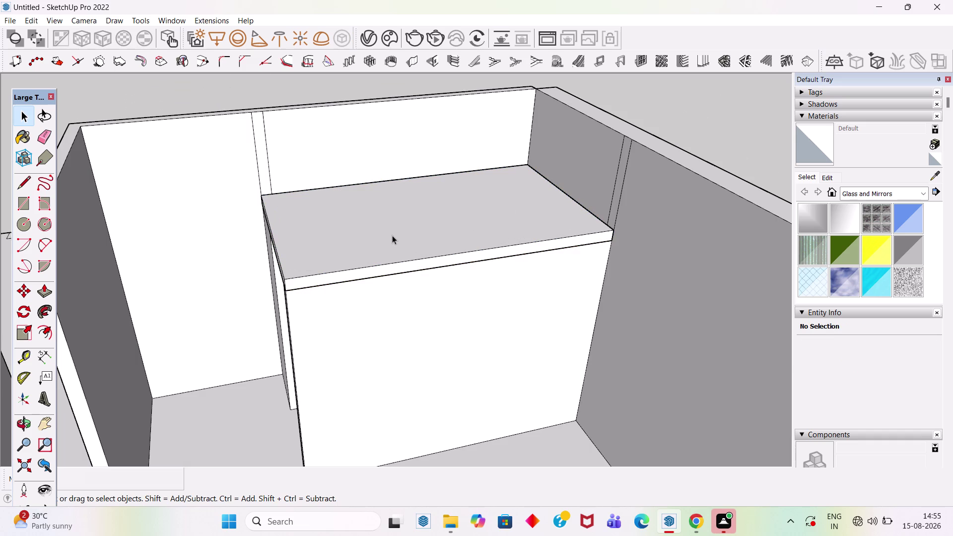
key(r)
click(260, 195)
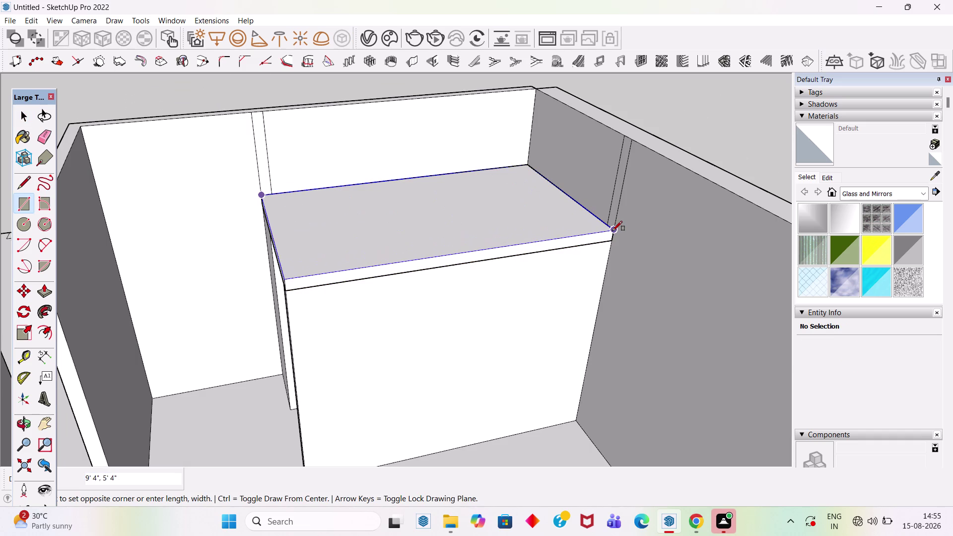
click(613, 231)
key(space)
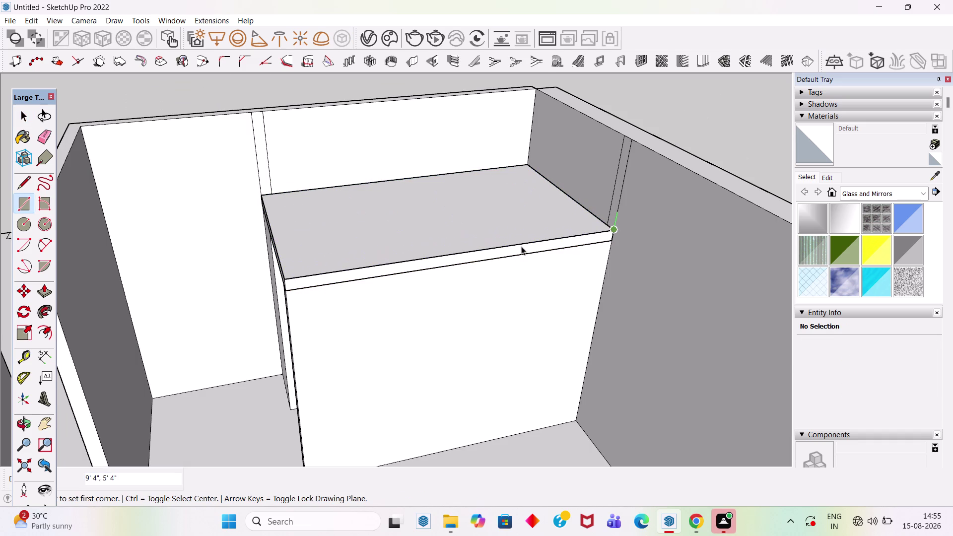
key(f)
click(285, 269)
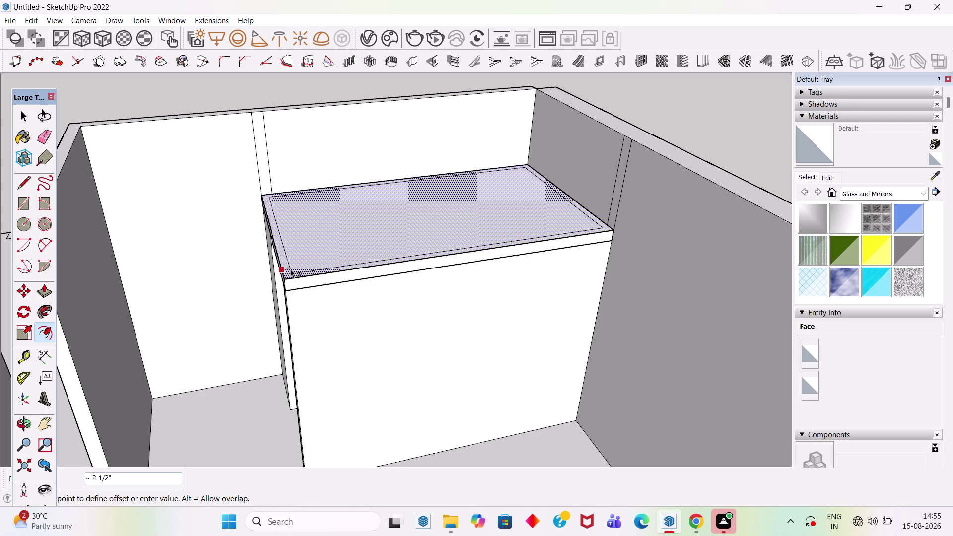
key(4)
key(Return)
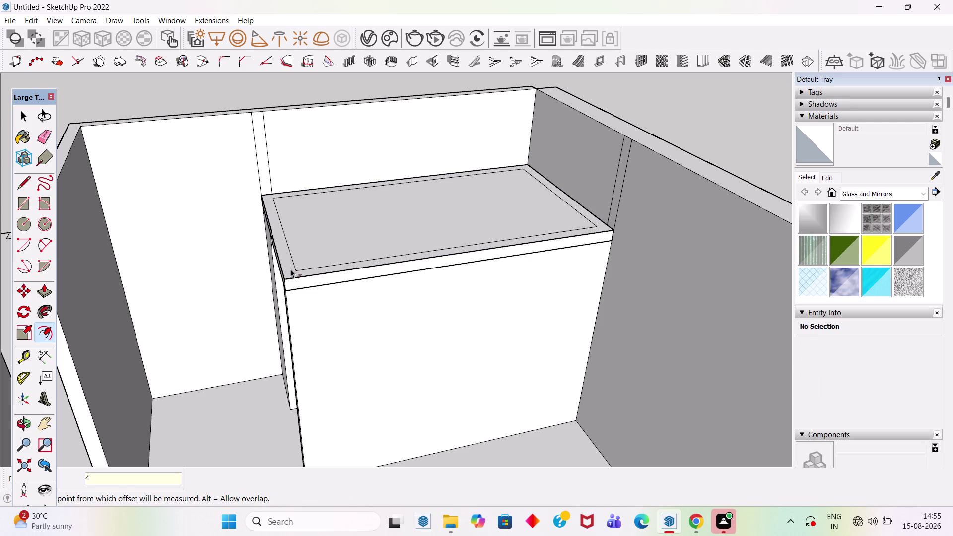
key(Escape)
key(ctrl+z)
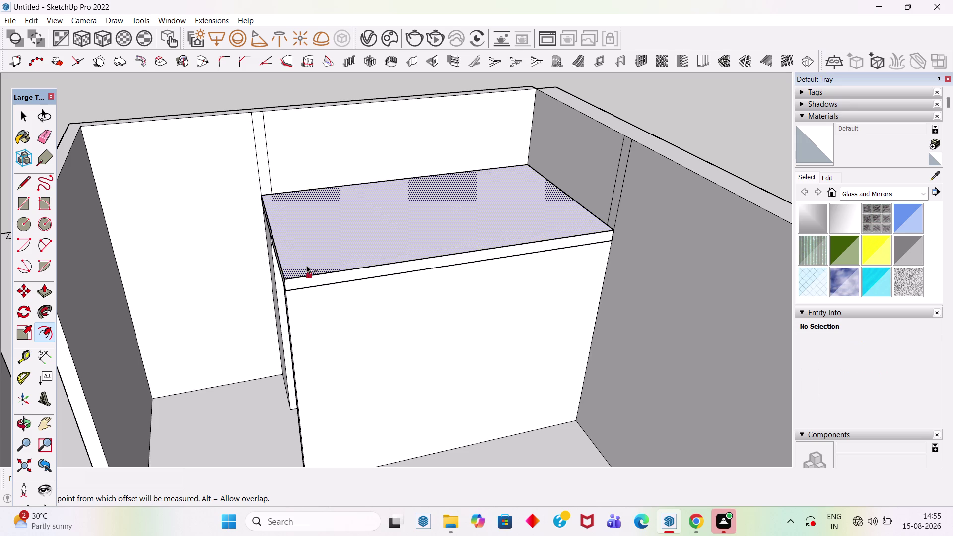
key(ctrl+z)
key(space)
click(718, 120)
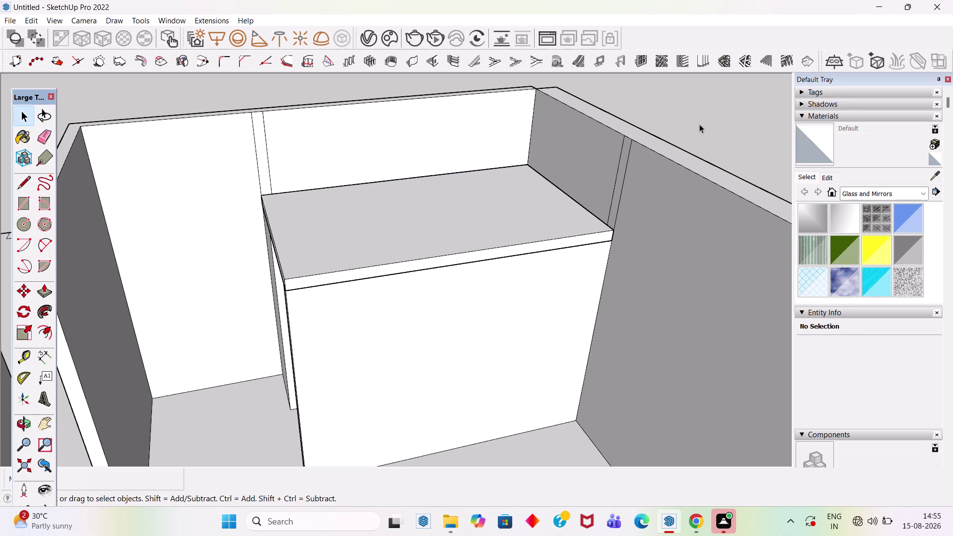
scroll(up, 3)
click(619, 229)
scroll(down, 3)
middle_drag(397, 246, 407, 247)
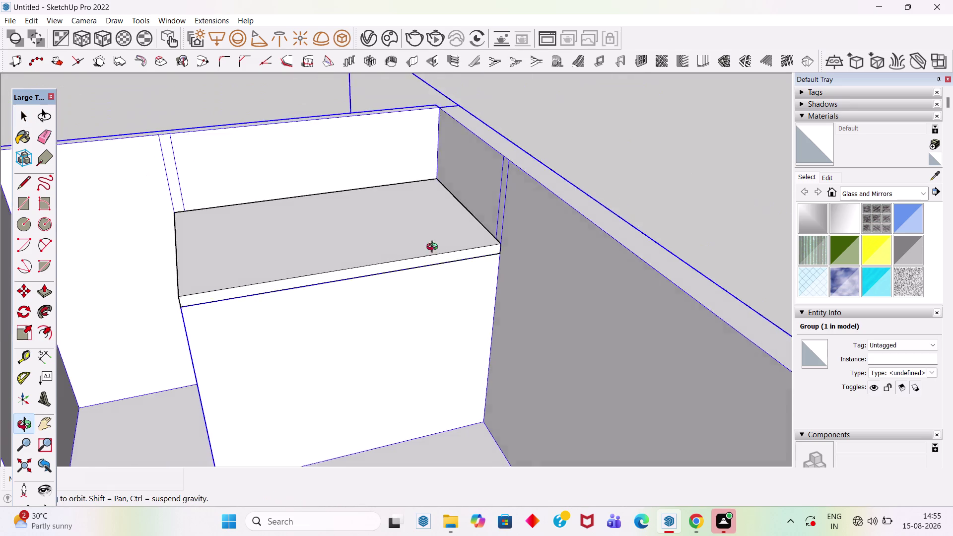
middle_drag(406, 247, 557, 212)
scroll(up, 3)
double_click(483, 207)
scroll(up, 3)
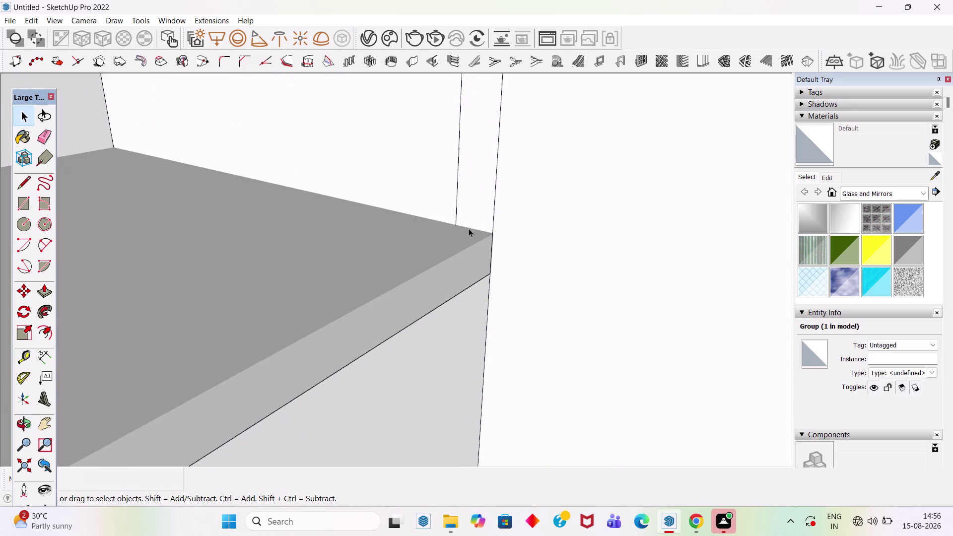
scroll(up, 3)
key(l)
click(448, 225)
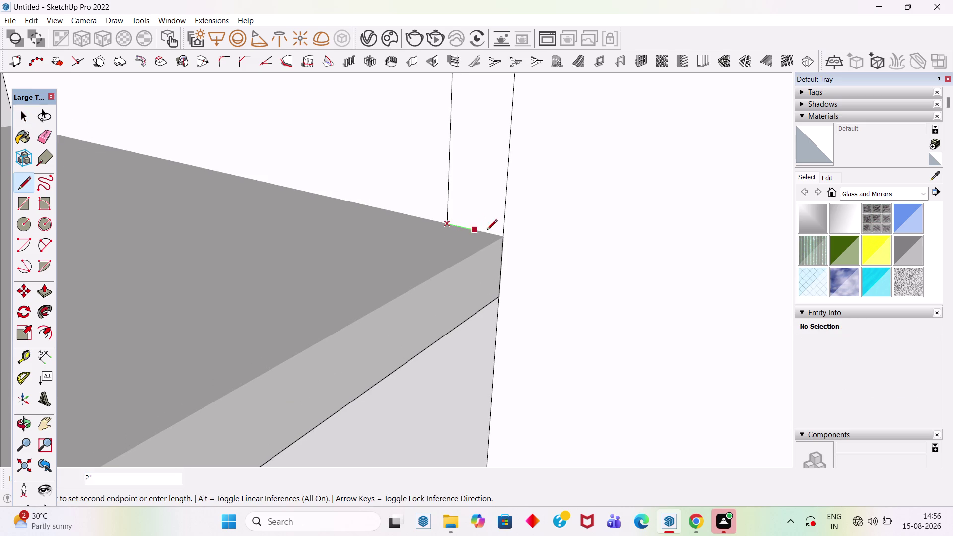
click(503, 238)
key(space)
key(p)
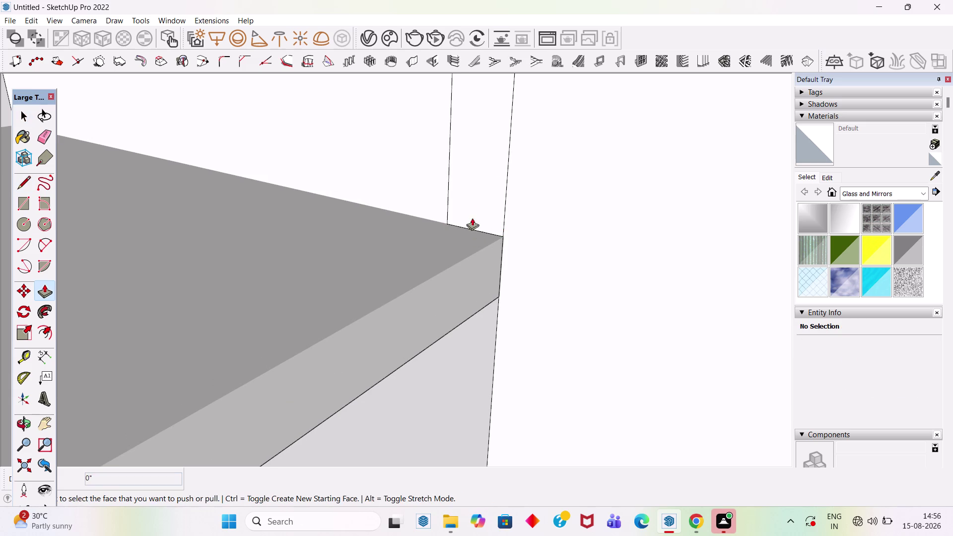
click(479, 187)
scroll(down, 3)
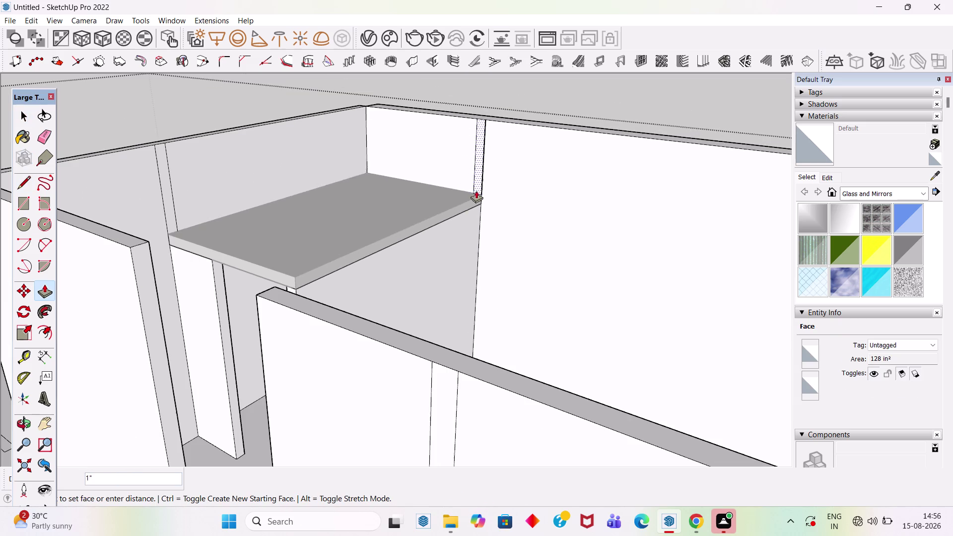
click(294, 276)
scroll(down, 3)
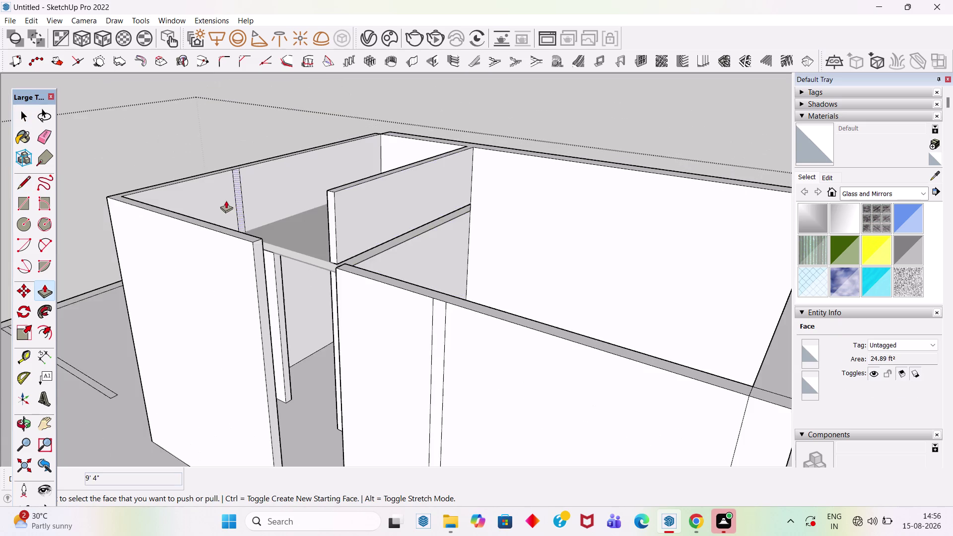
scroll(up, 3)
key(space)
scroll(up, 3)
key(l)
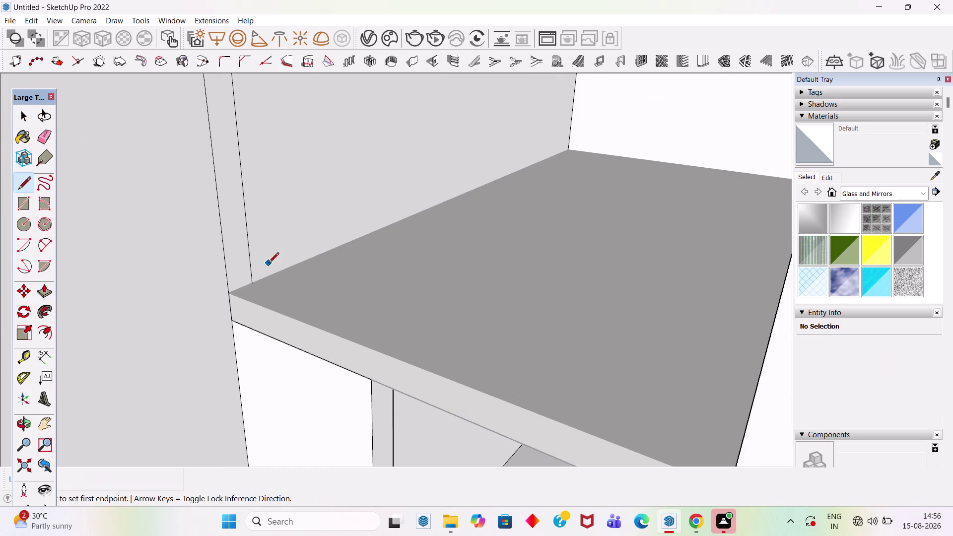
click(229, 294)
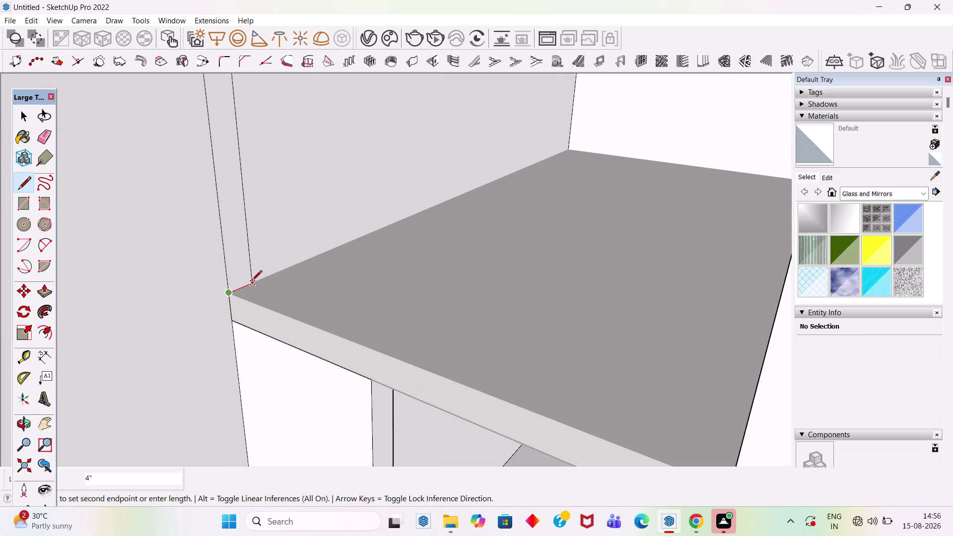
click(251, 282)
key(space)
key(p)
click(231, 257)
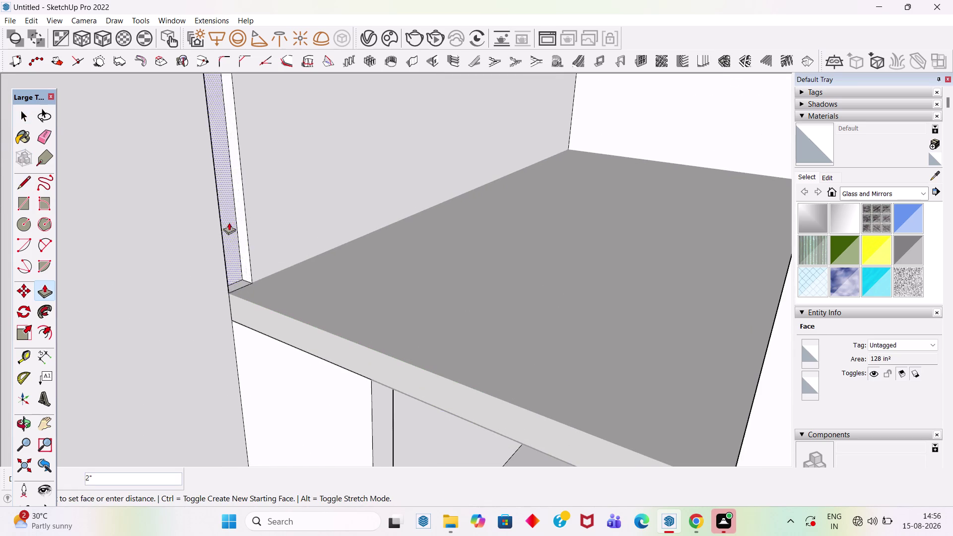
scroll(down, 3)
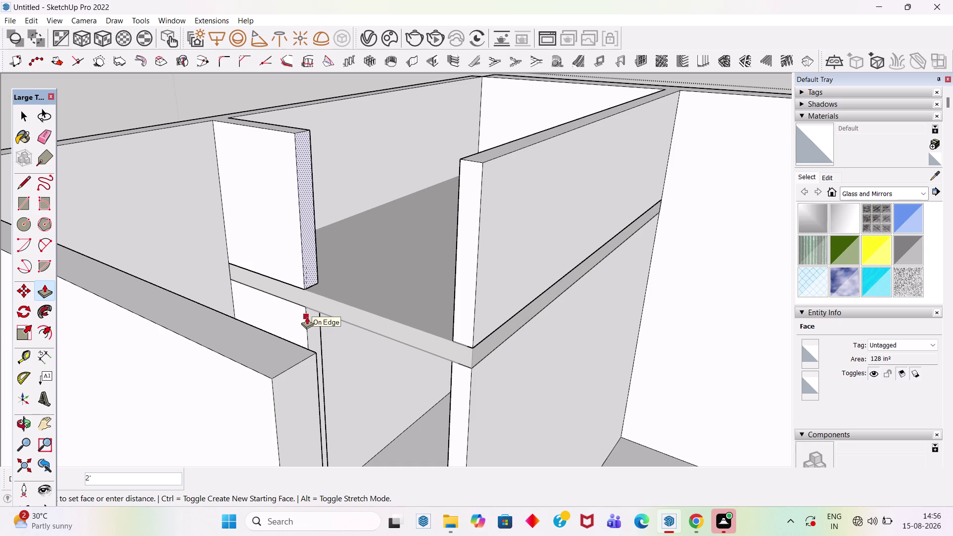
click(307, 317)
key(space)
scroll(down, 3)
click(547, 128)
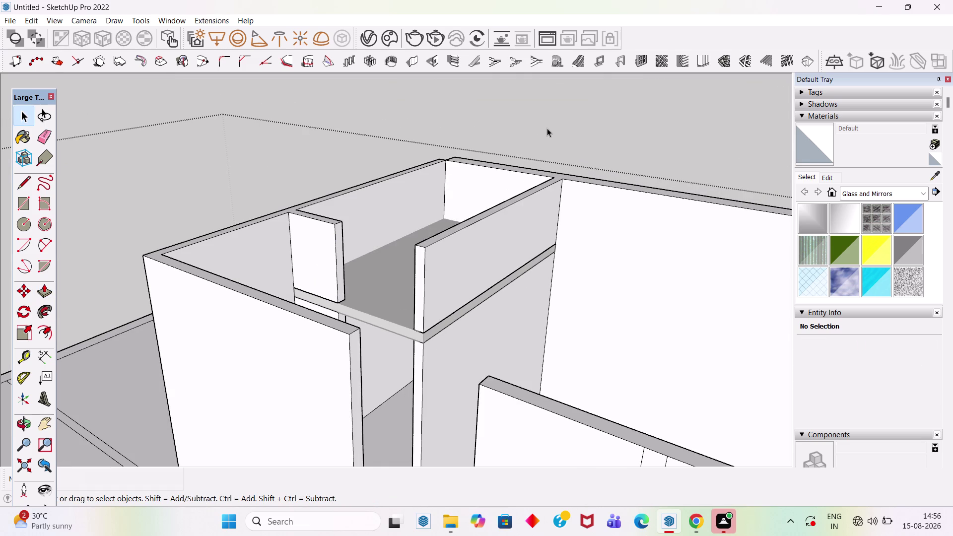
scroll(down, 3)
middle_drag(484, 274, 207, 268)
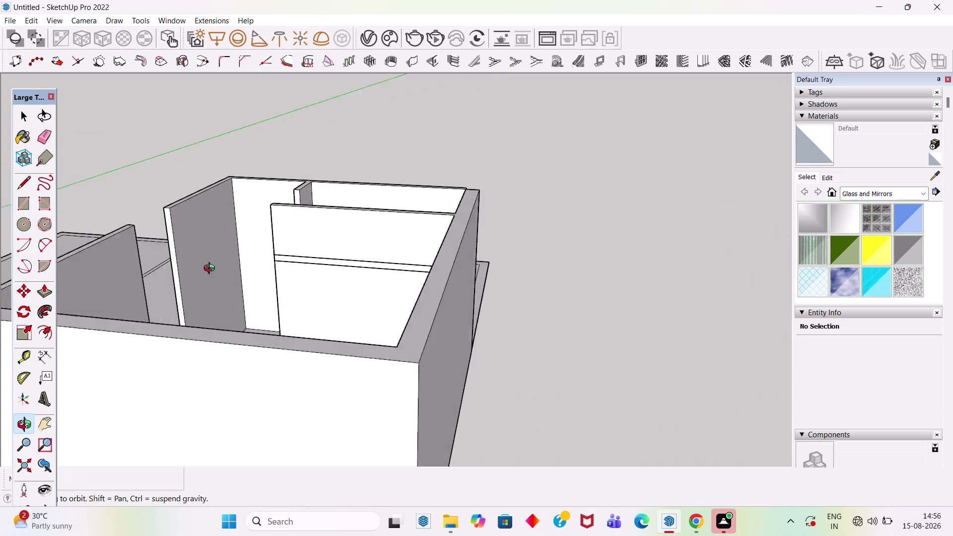
middle_drag(207, 269, 410, 239)
scroll(up, 3)
middle_drag(392, 237, 439, 308)
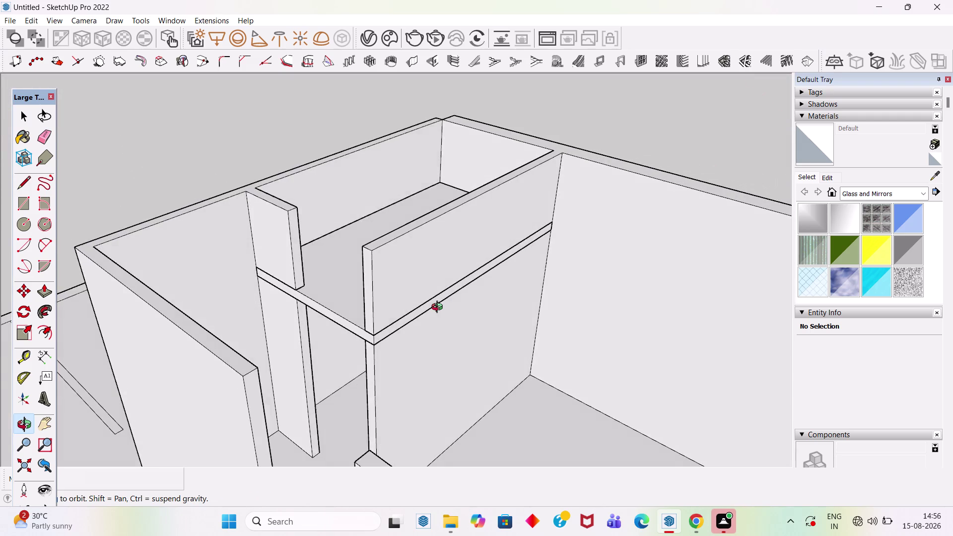
middle_drag(440, 309, 438, 306)
scroll(up, 3)
scroll(down, 3)
scroll(down, 3)
click(478, 156)
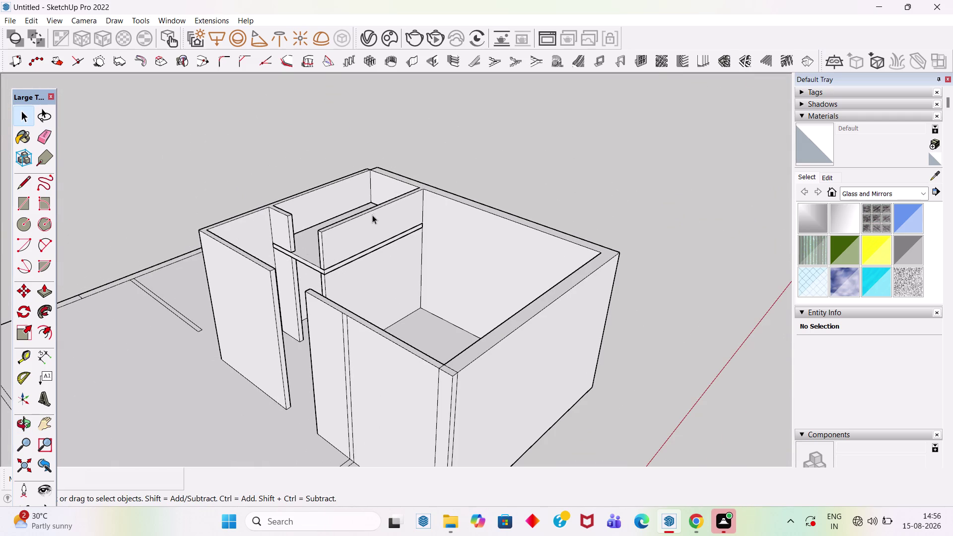
click(376, 217)
click(540, 150)
scroll(up, 3)
scroll(down, 3)
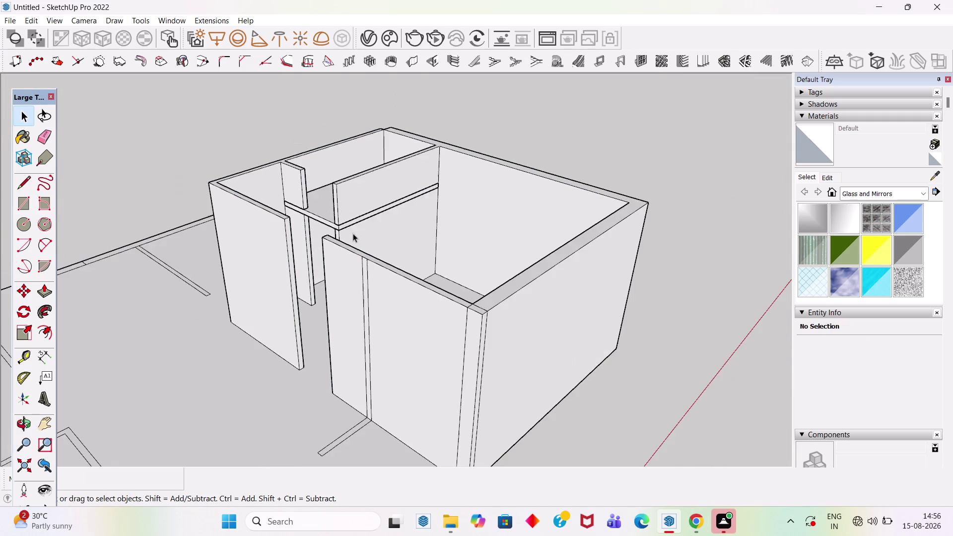
middle_drag(375, 278, 469, 192)
scroll(up, 3)
scroll(down, 3)
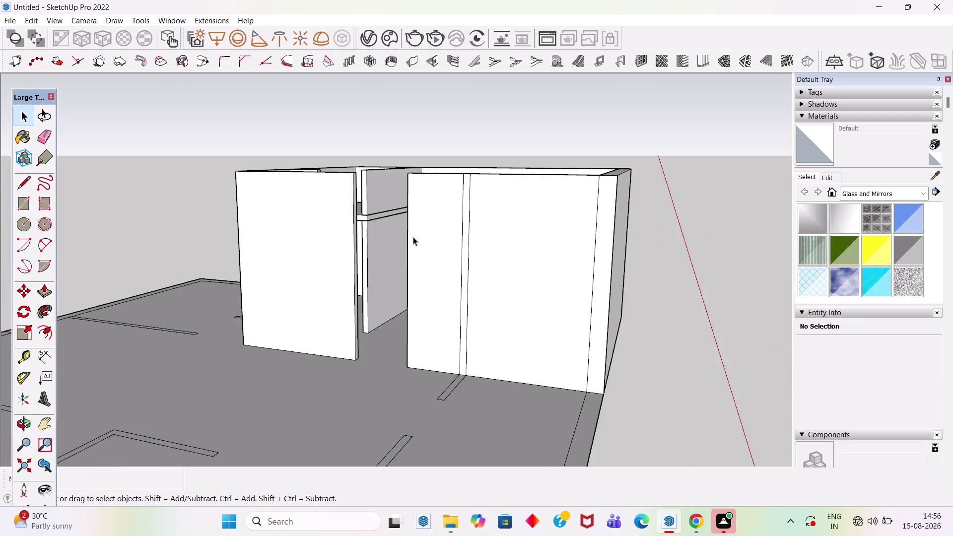
middle_drag(416, 242, 236, 435)
scroll(up, 3)
scroll(down, 3)
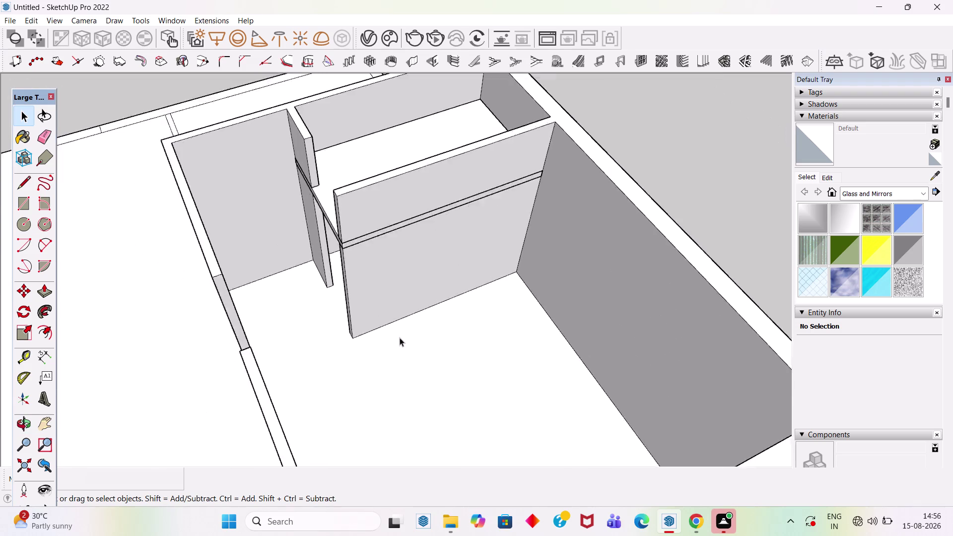
scroll(down, 3)
middle_drag(401, 334, 353, 169)
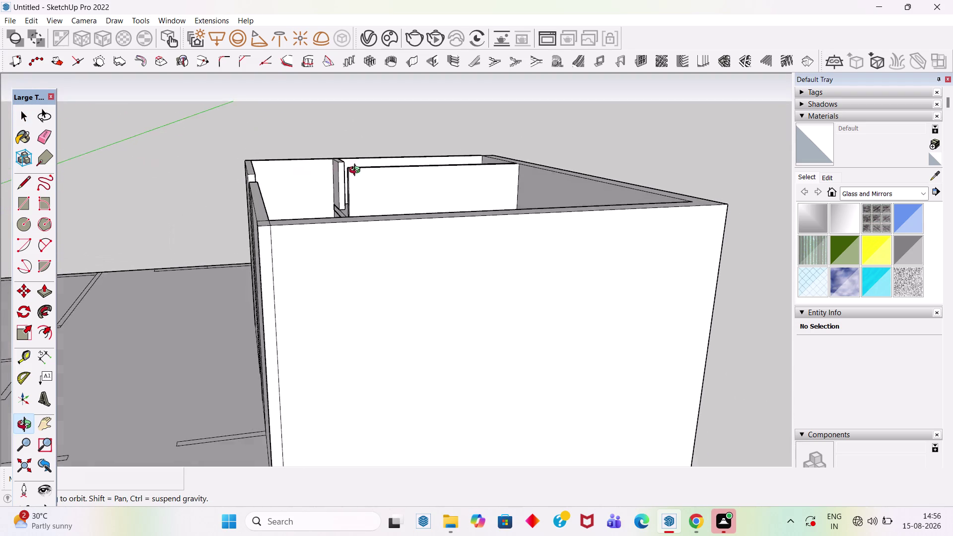
middle_drag(353, 169, 642, 211)
scroll(up, 3)
scroll(down, 3)
middle_drag(414, 248, 436, 282)
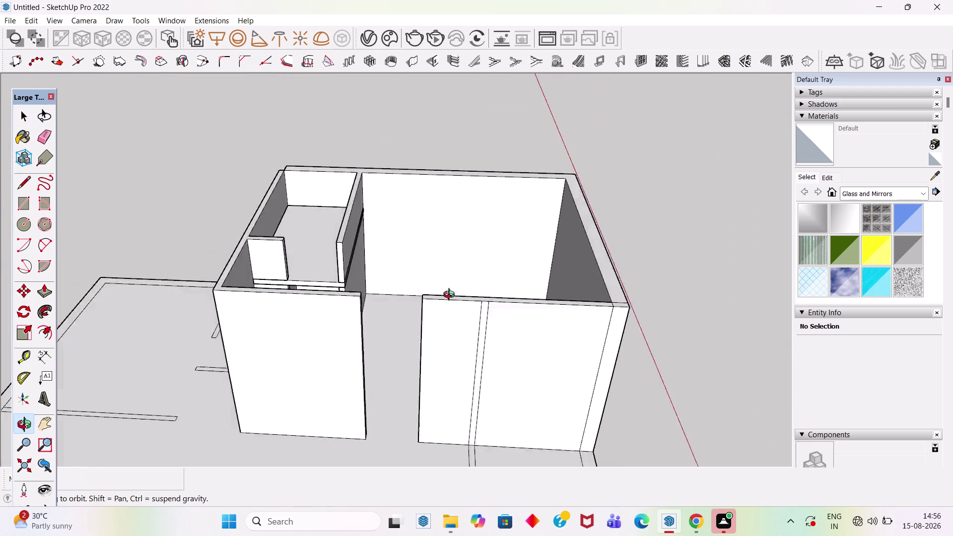
middle_drag(435, 282, 371, 254)
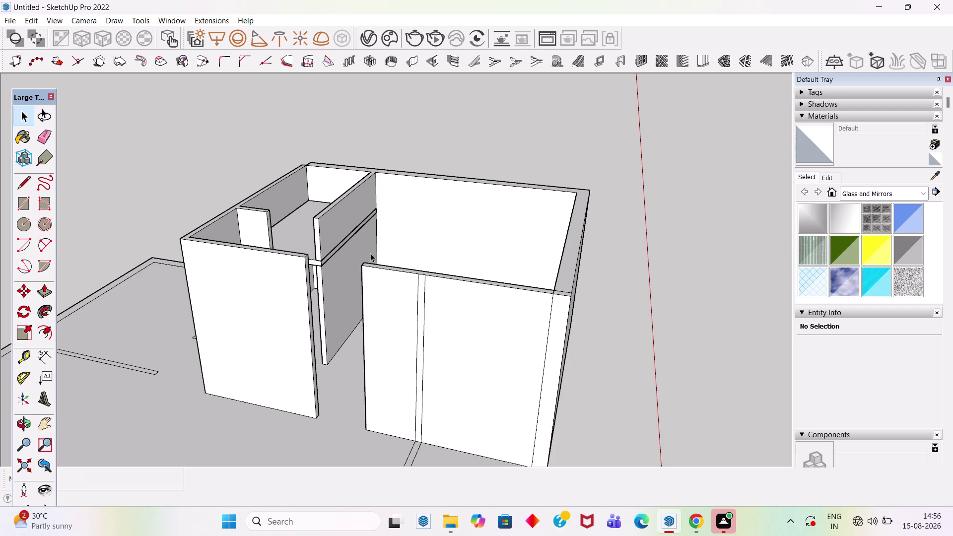
scroll(down, 3)
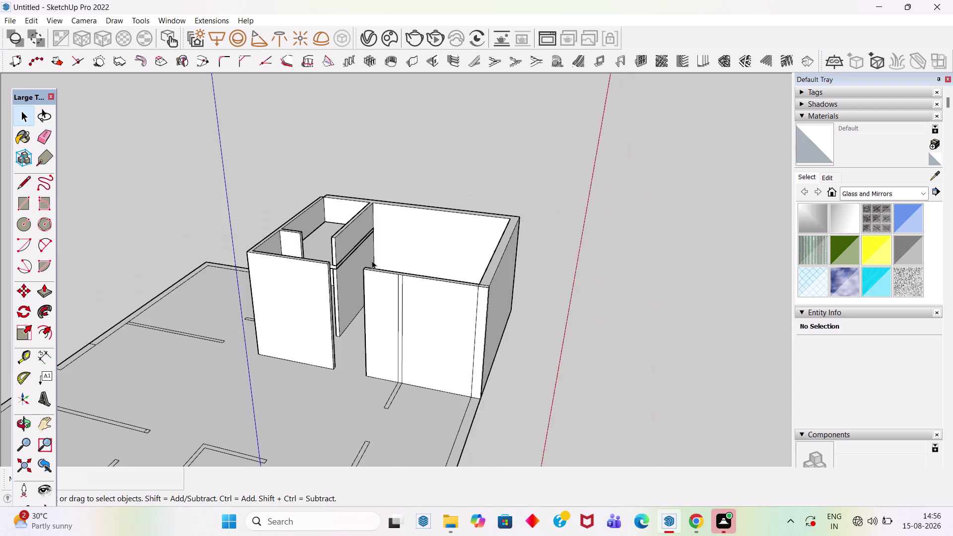
Orbit and zoom in to face the inner side of the large room's back wall.
middle_drag(361, 255, 773, 239)
scroll(up, 3)
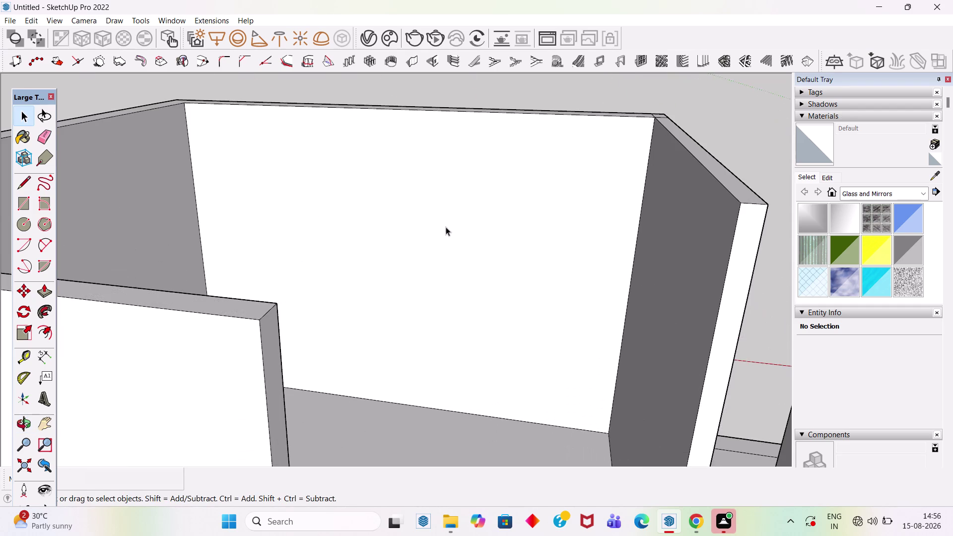
middle_drag(452, 258, 490, 300)
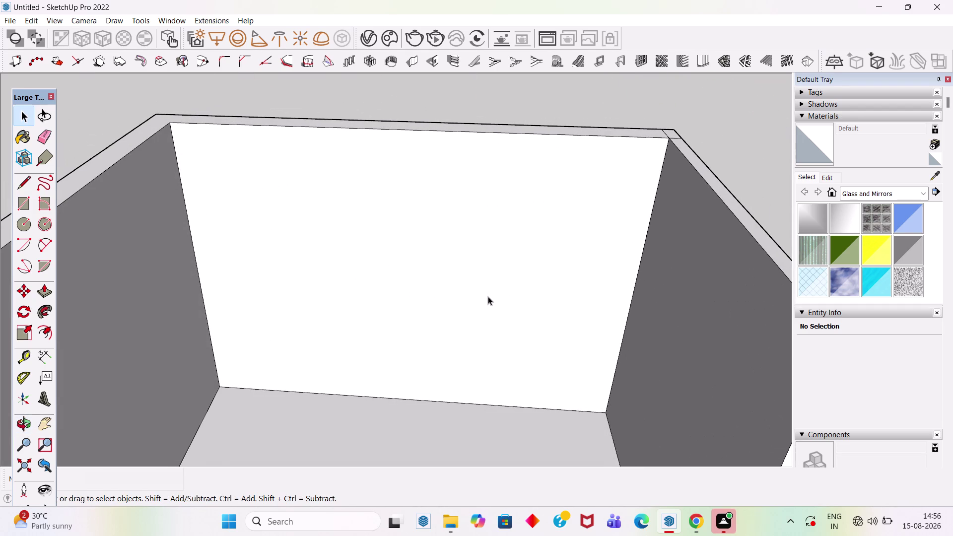
scroll(down, 3)
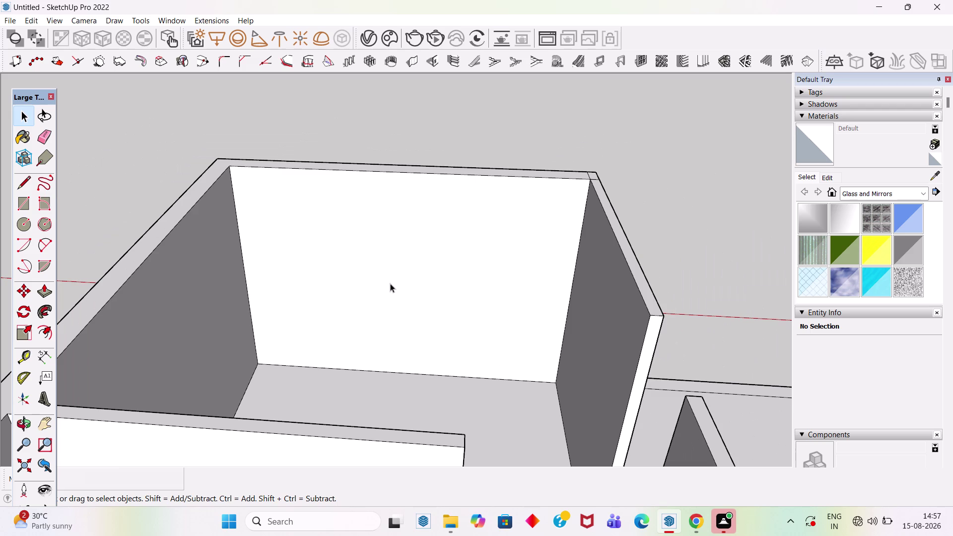
Place vertical guides 2' in from the wall's right edge and 4' further over.
key(t)
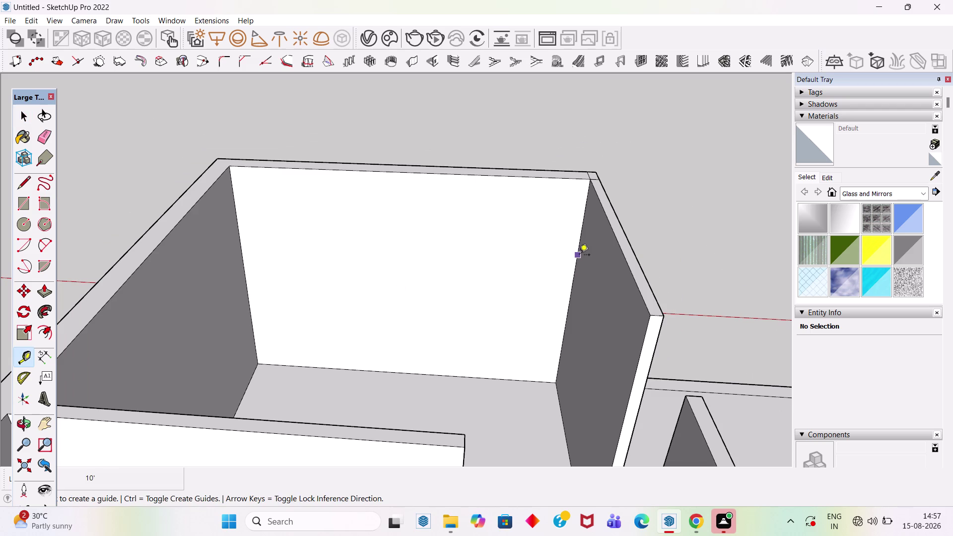
click(577, 256)
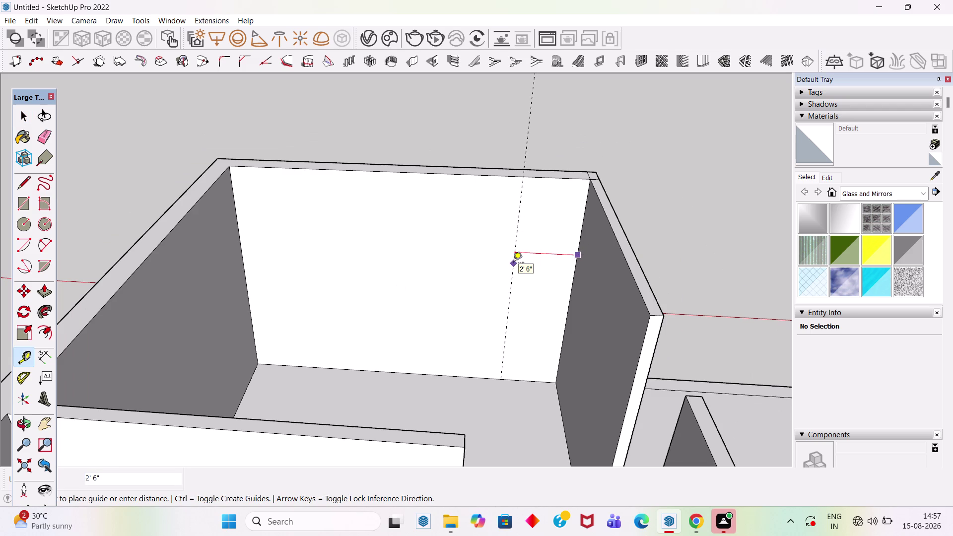
text(2')
key(Return)
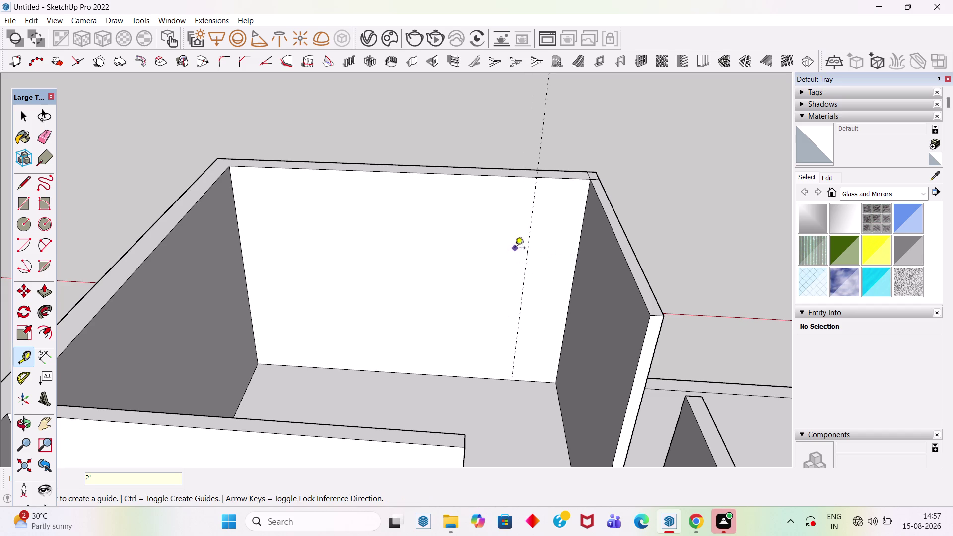
click(526, 241)
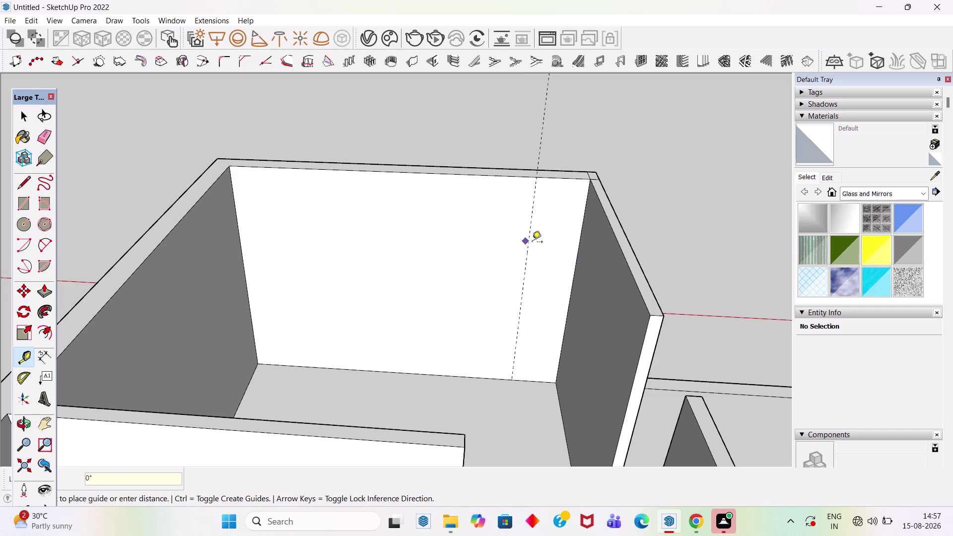
key(Escape)
click(531, 232)
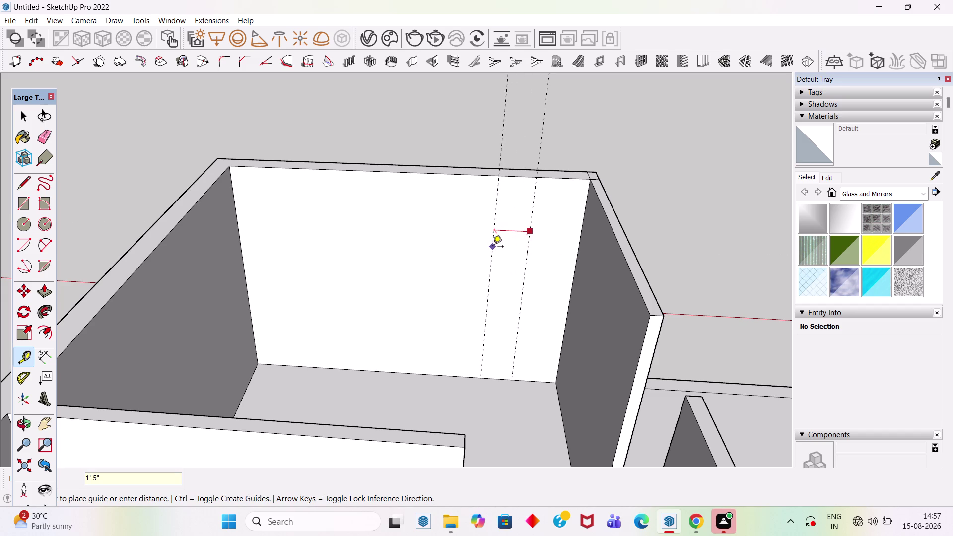
text(4')
key(Return)
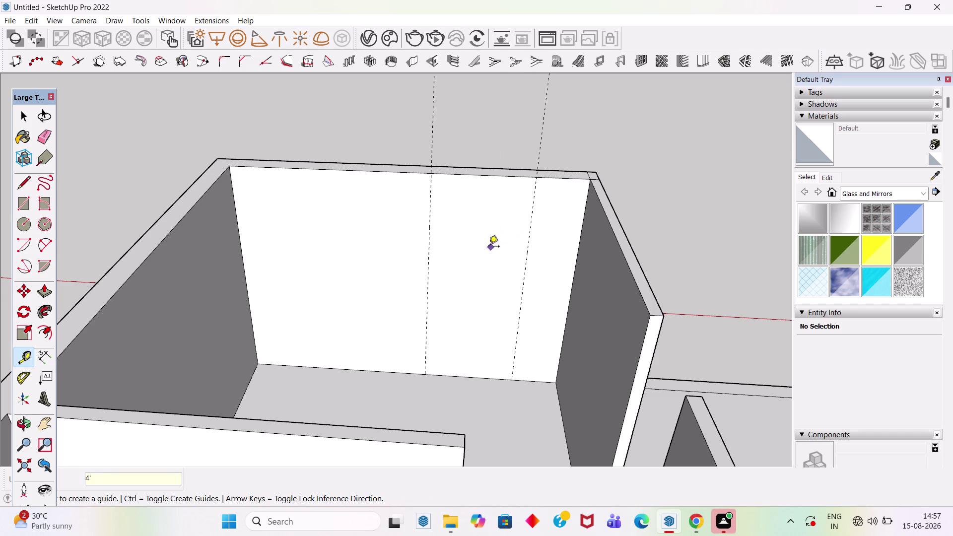
Place horizontal guides 3' up from the wall's bottom edge and 4' higher.
click(482, 379)
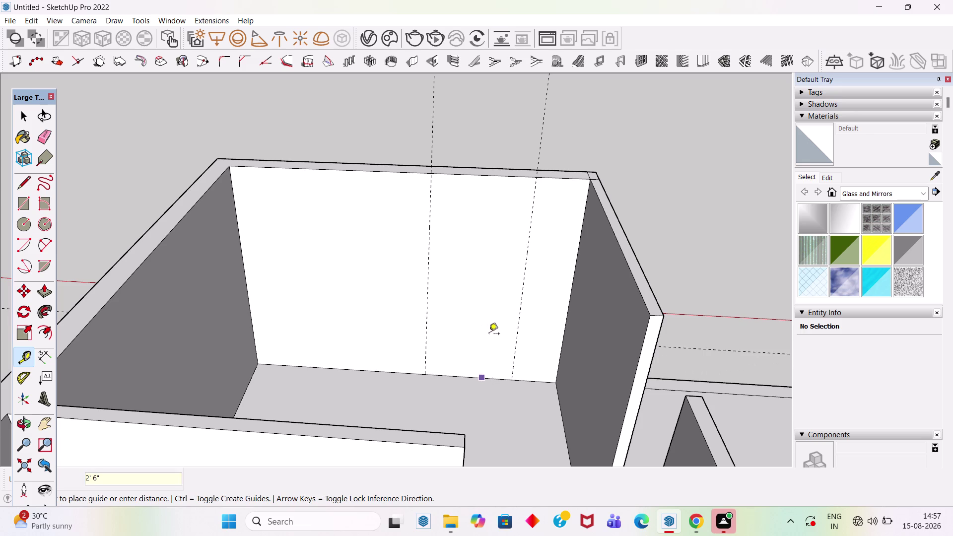
text(3')
key(Return)
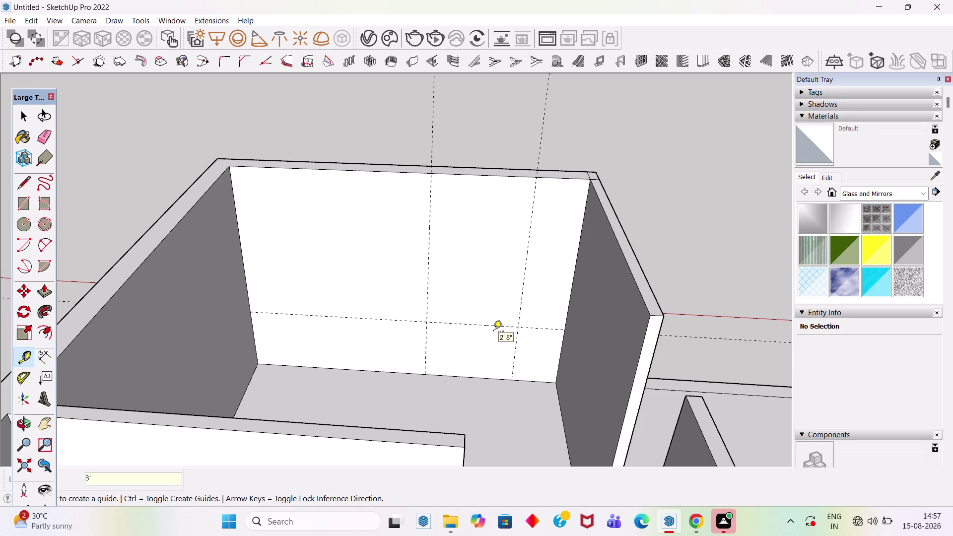
click(488, 323)
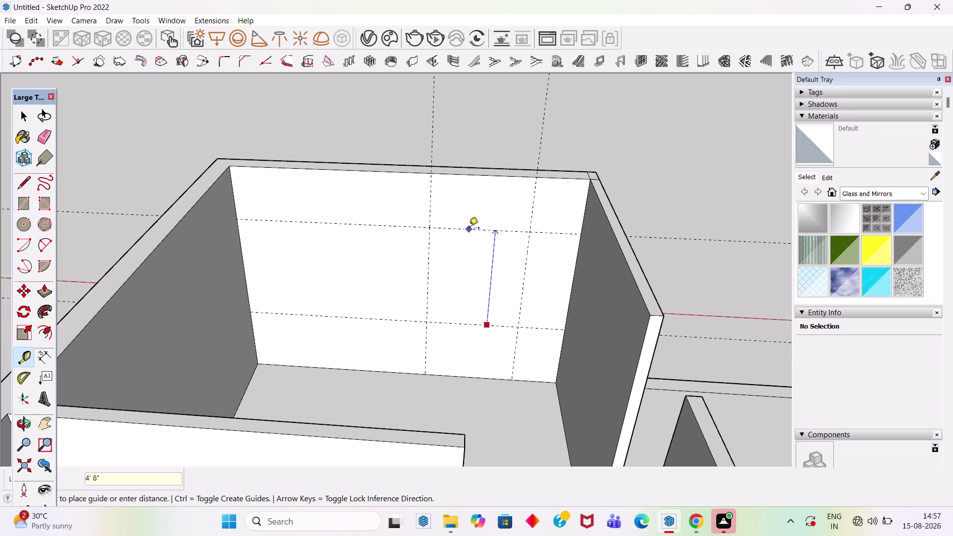
text(4')
key(Return)
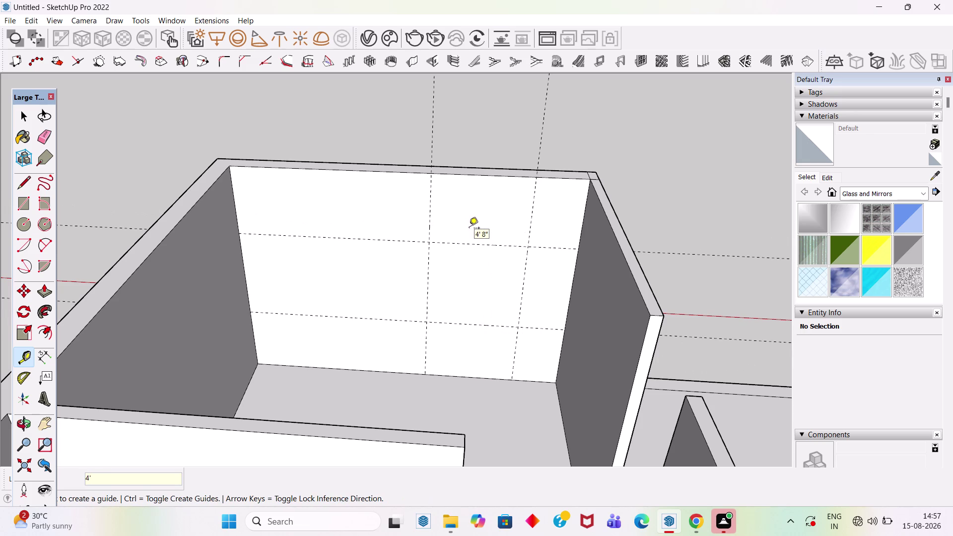
key(space)
Draw the 4' square window rectangle between the guide intersections.
double_click(517, 282)
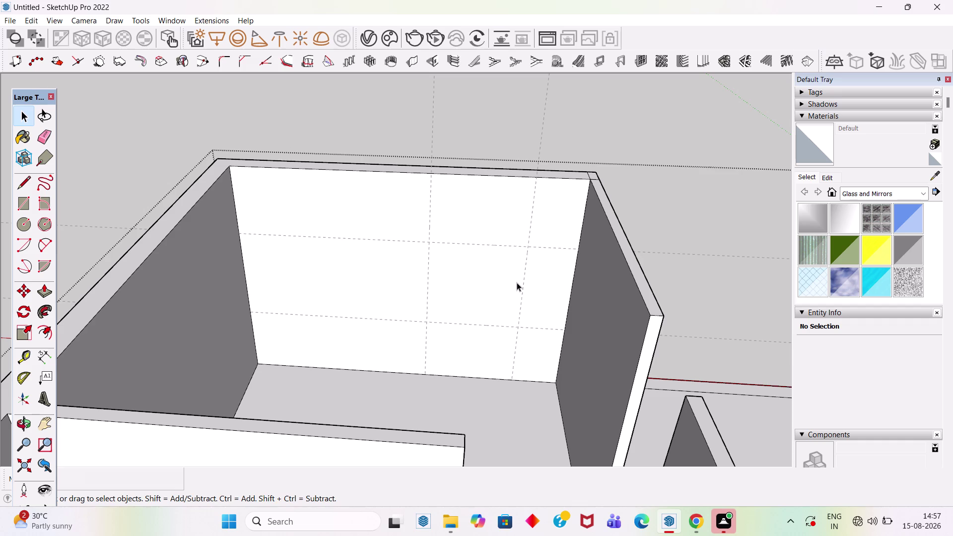
key(r)
click(429, 243)
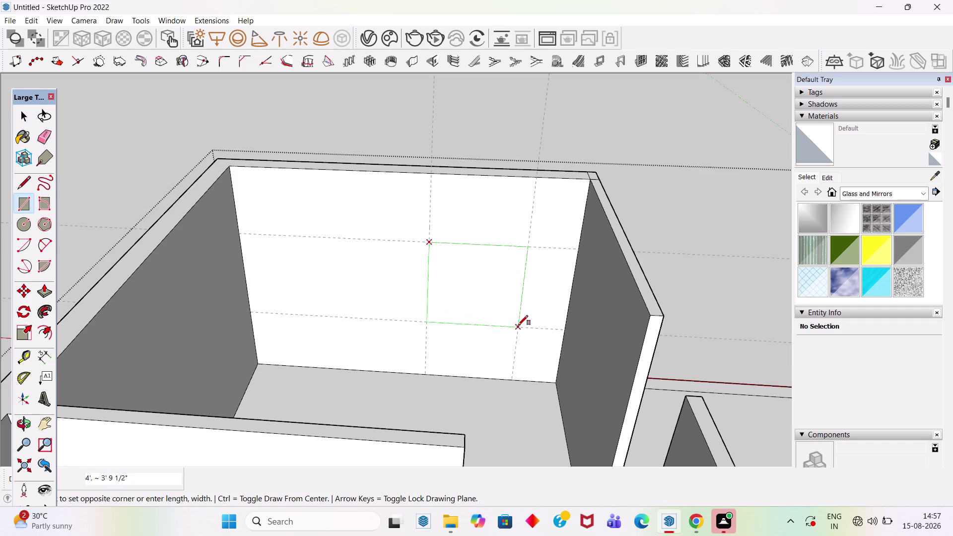
click(519, 325)
key(space)
Push the square window face through the back wall thickness.
key(p)
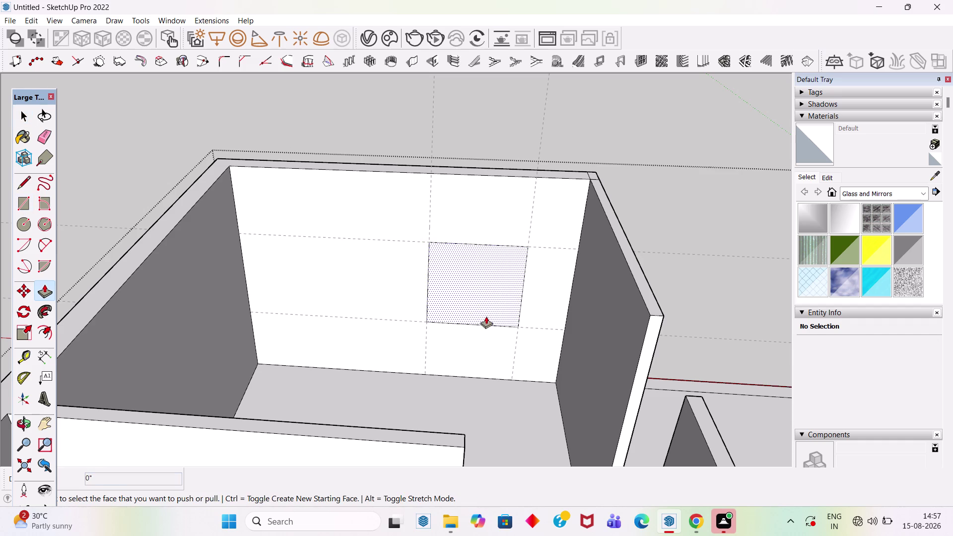
click(484, 312)
click(479, 276)
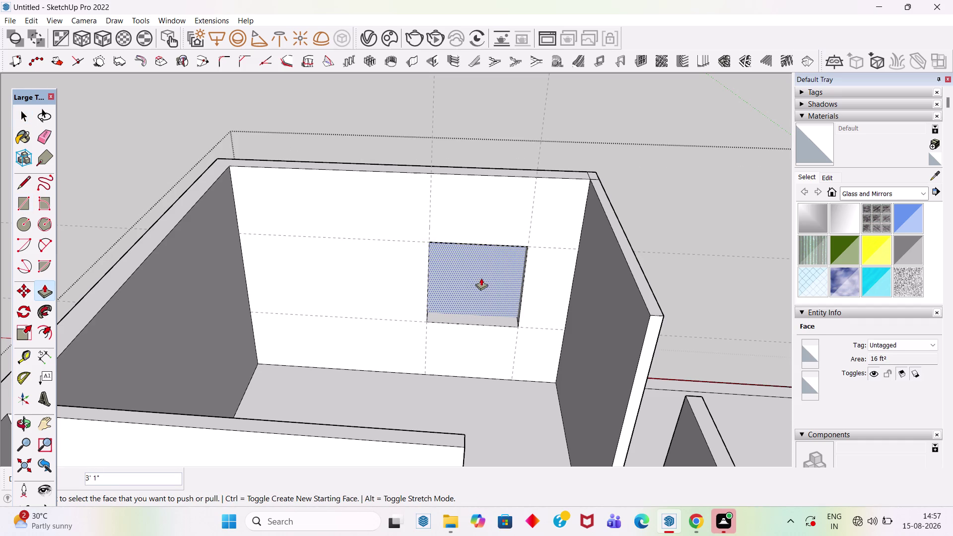
key(ctrl+z)
click(482, 299)
click(492, 283)
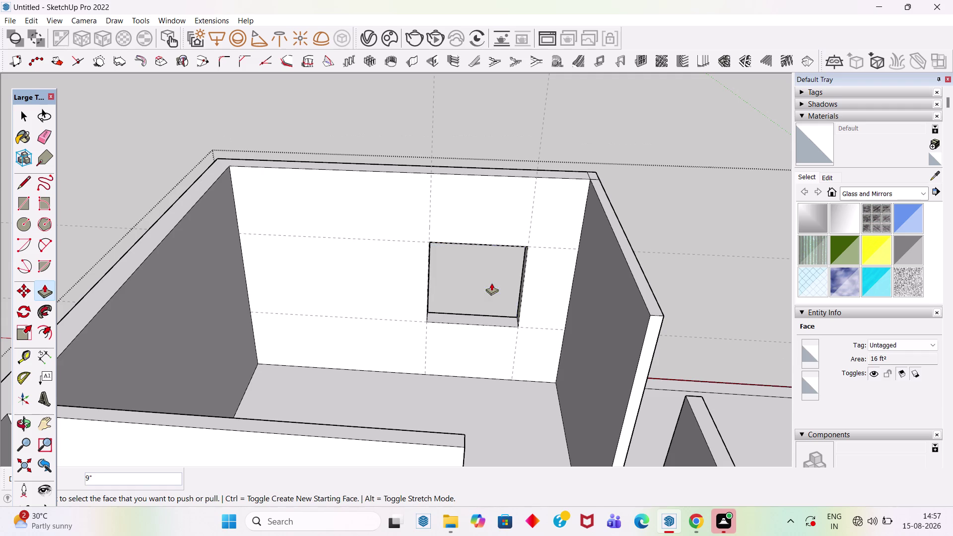
key(space)
scroll(down, 3)
middle_drag(614, 223, 431, 189)
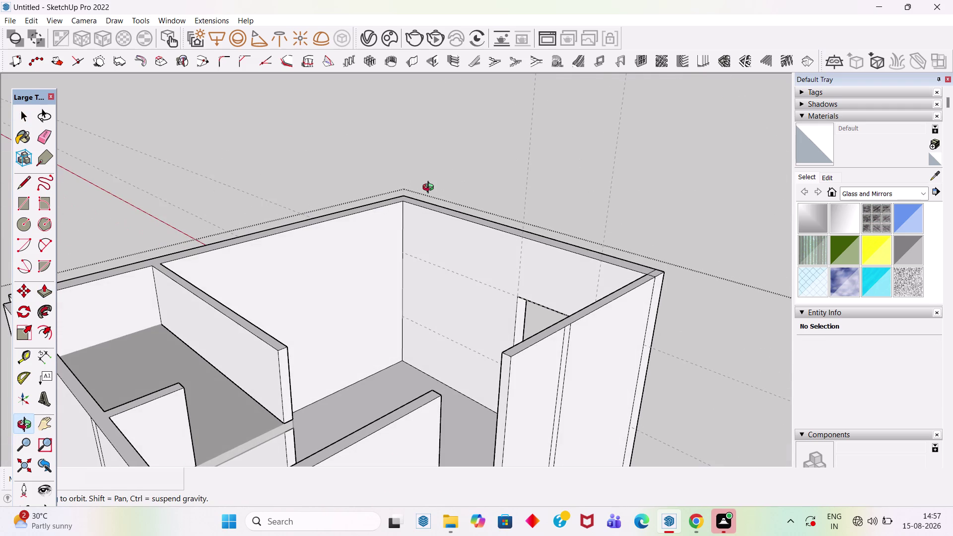
middle_drag(430, 189, 430, 189)
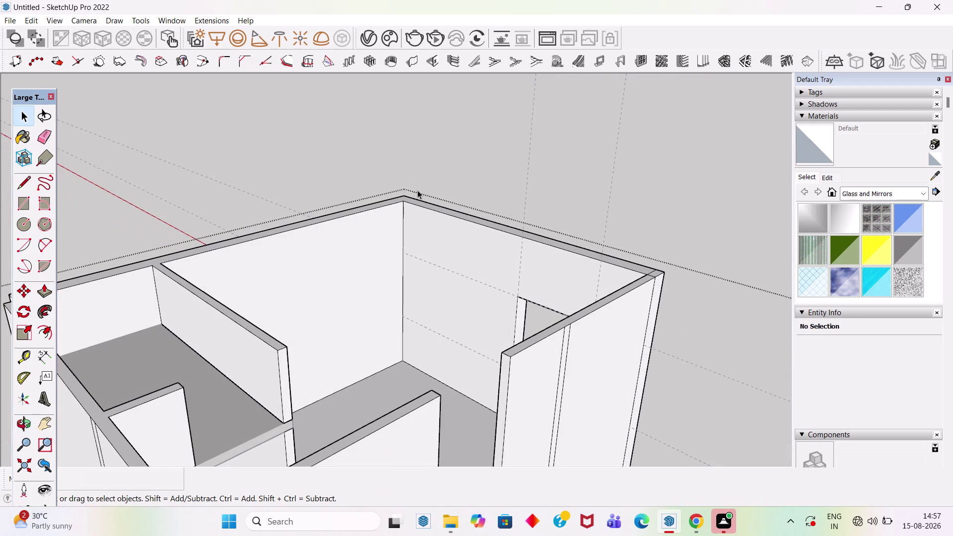
scroll(down, 3)
middle_drag(433, 259, 255, 265)
scroll(up, 3)
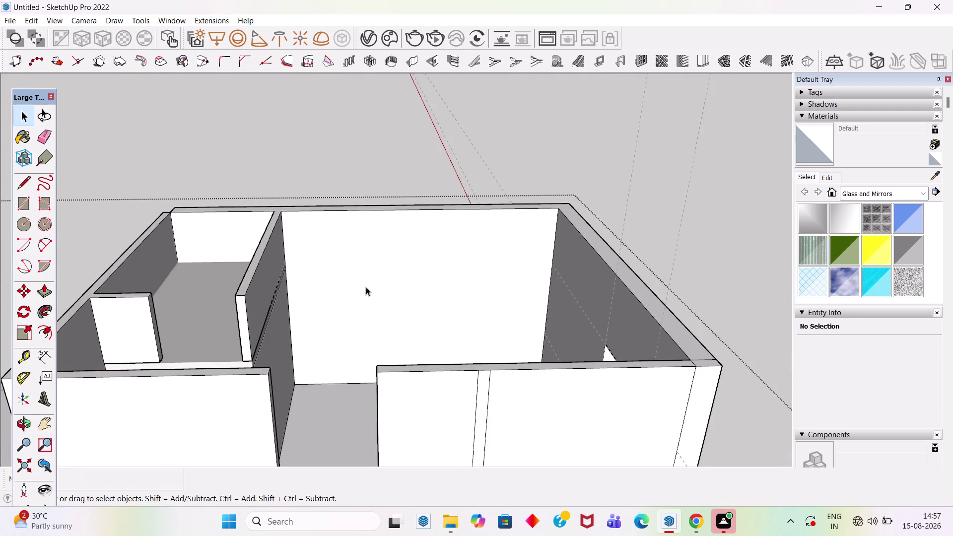
middle_drag(362, 287, 308, 289)
scroll(up, 3)
Place vertical guides 1' from the wall's left edge and 4' further over.
key(t)
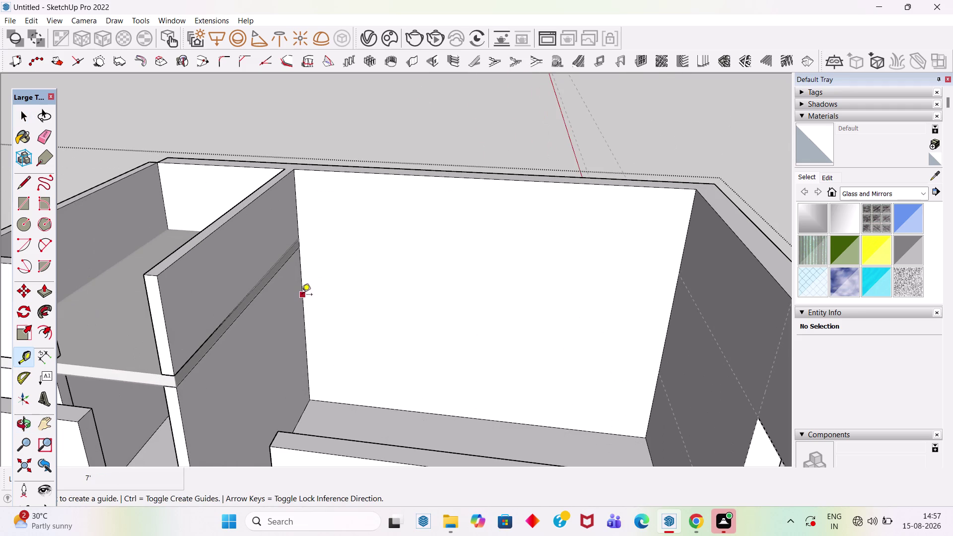
click(302, 295)
text(1)
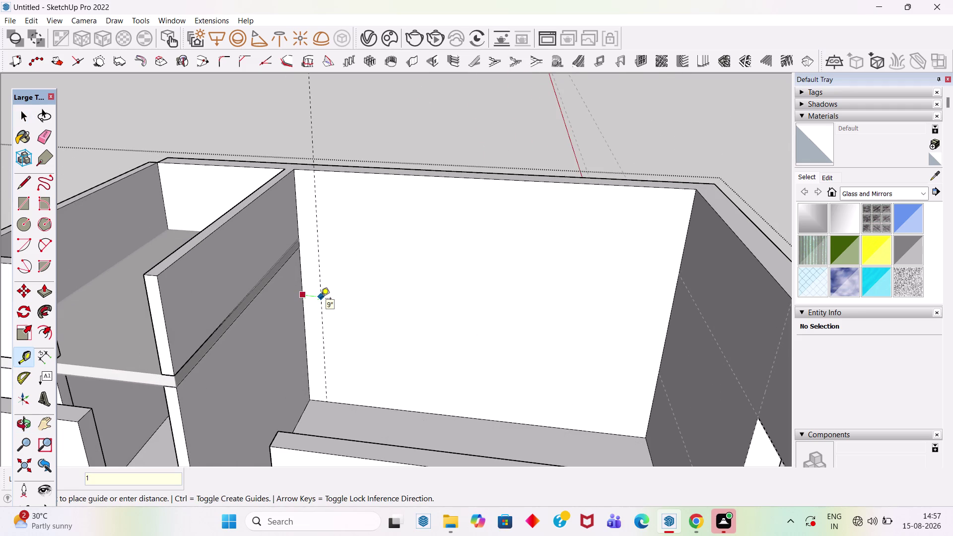
text(')
key(Return)
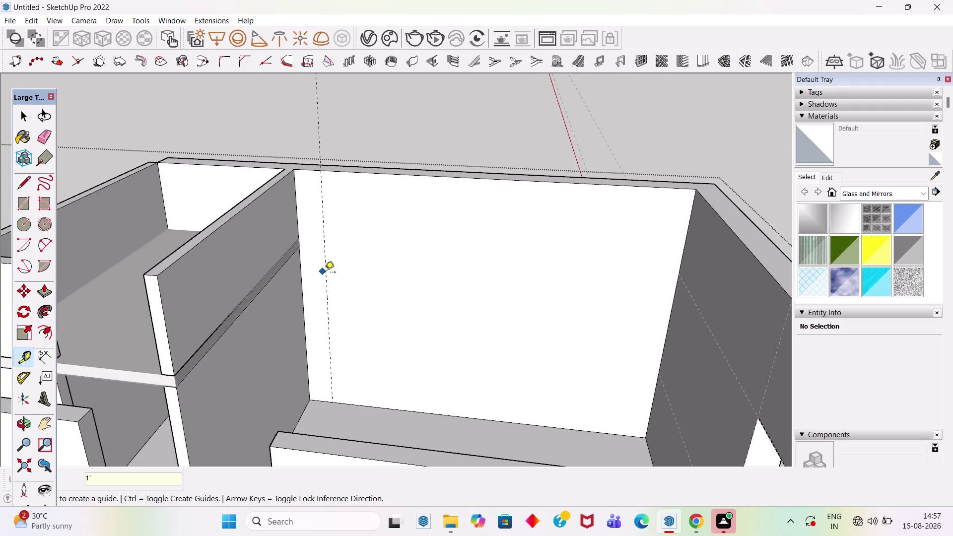
click(326, 273)
text(4')
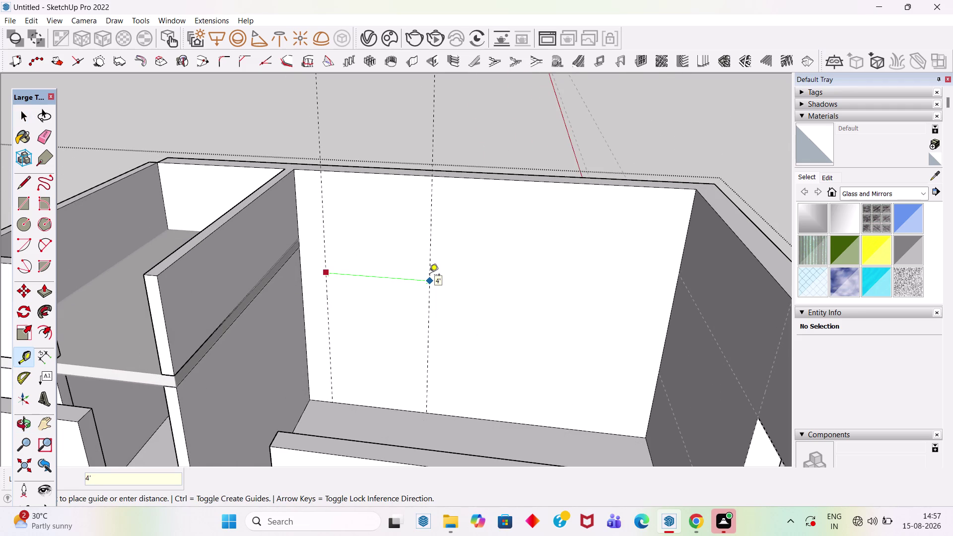
key(Return)
Place horizontal guides 3' above the floor edge and 4' higher.
click(398, 409)
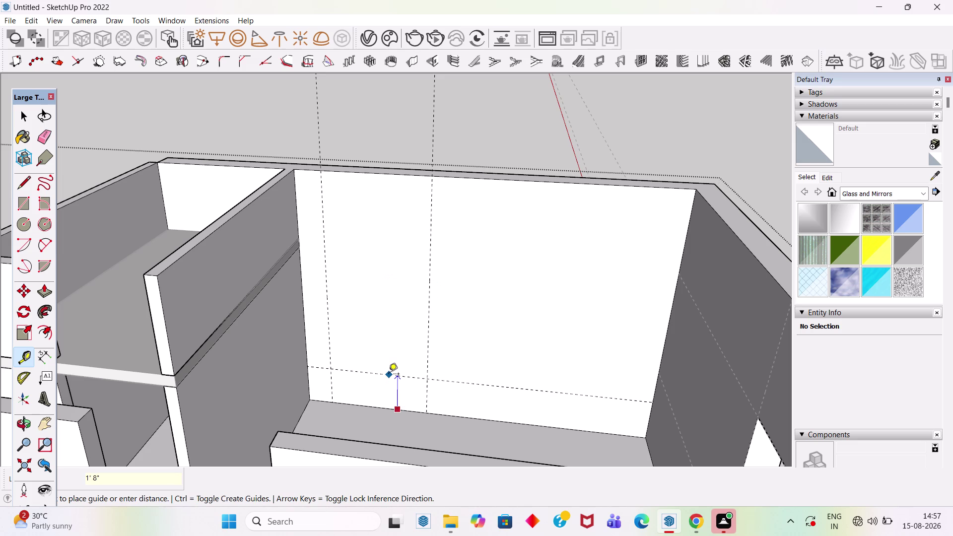
text(3')
key(Return)
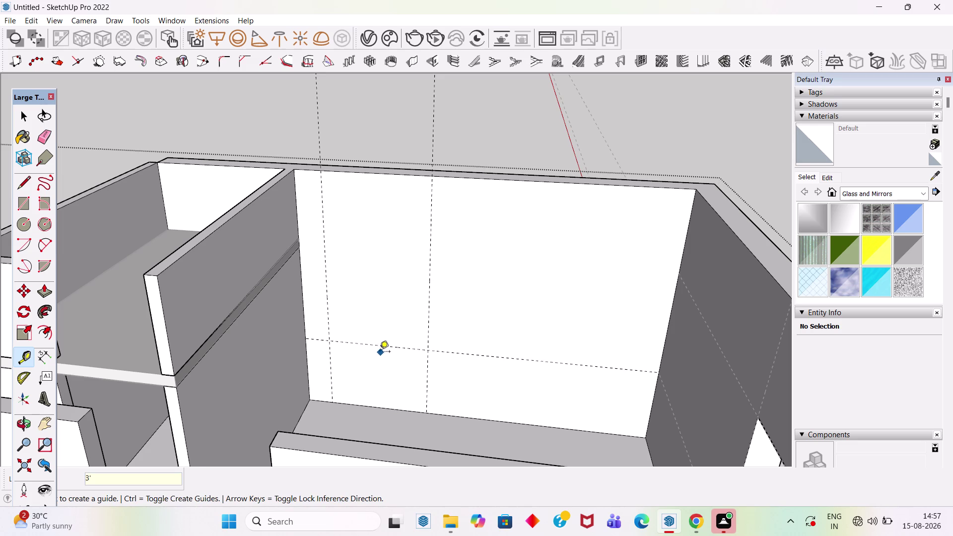
click(388, 344)
text(4')
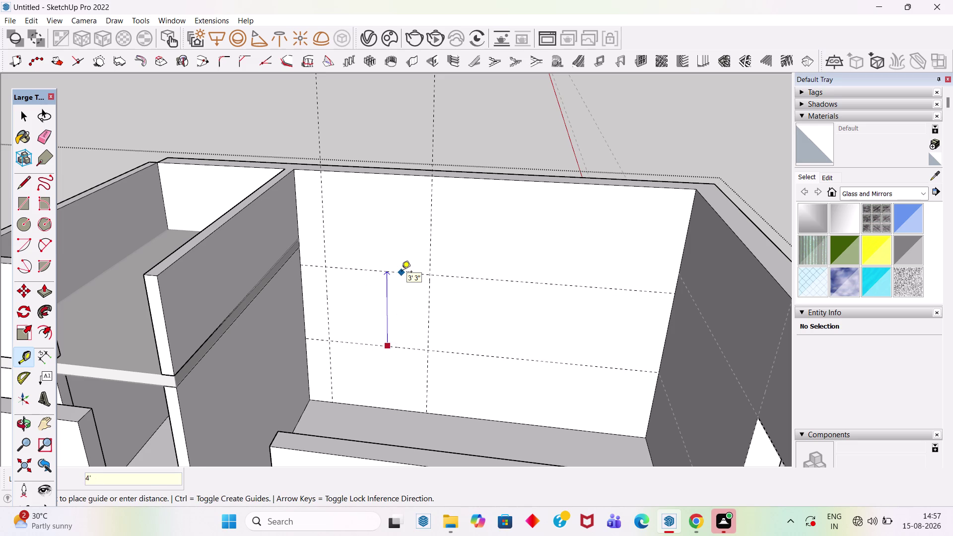
key(Return)
Draw the 4' square between the guides and push it through the wall.
key(r)
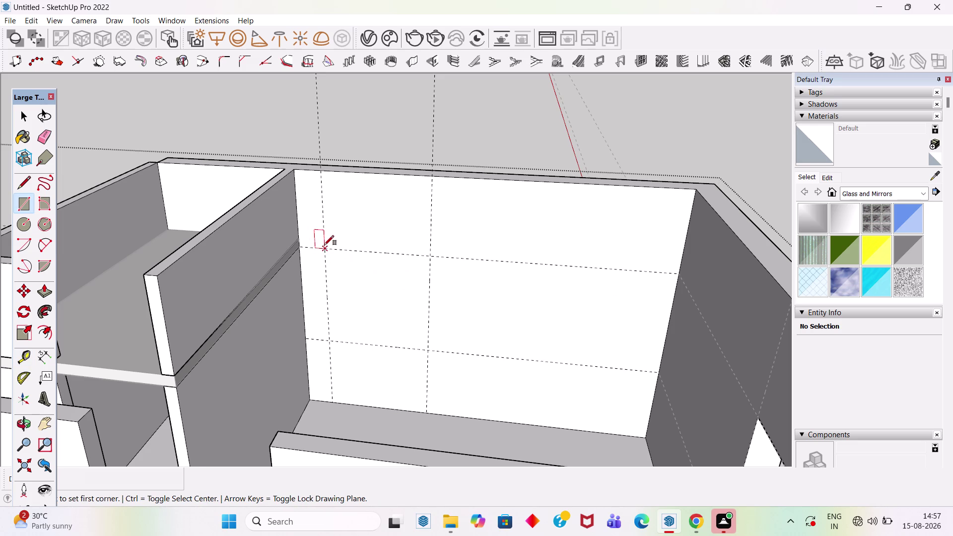
click(327, 247)
click(429, 350)
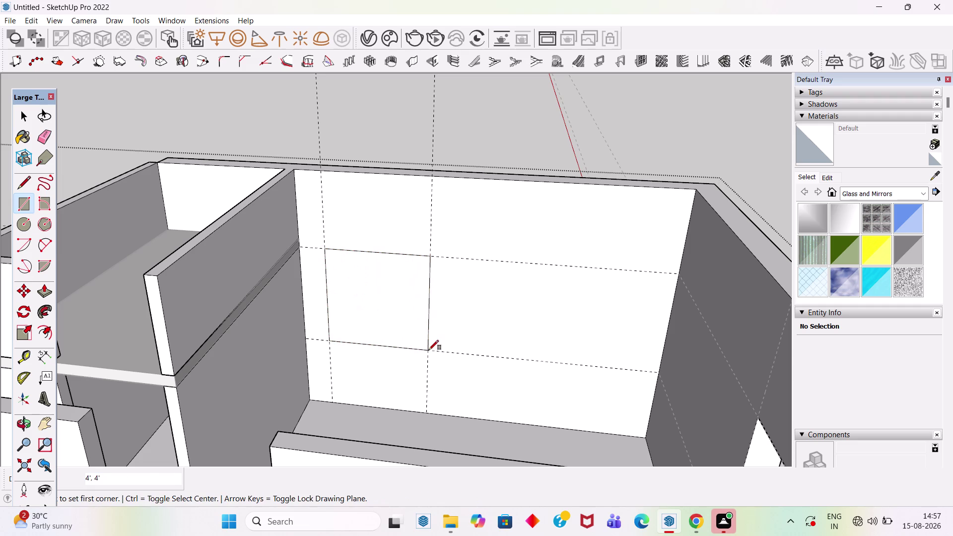
key(p)
double_click(393, 321)
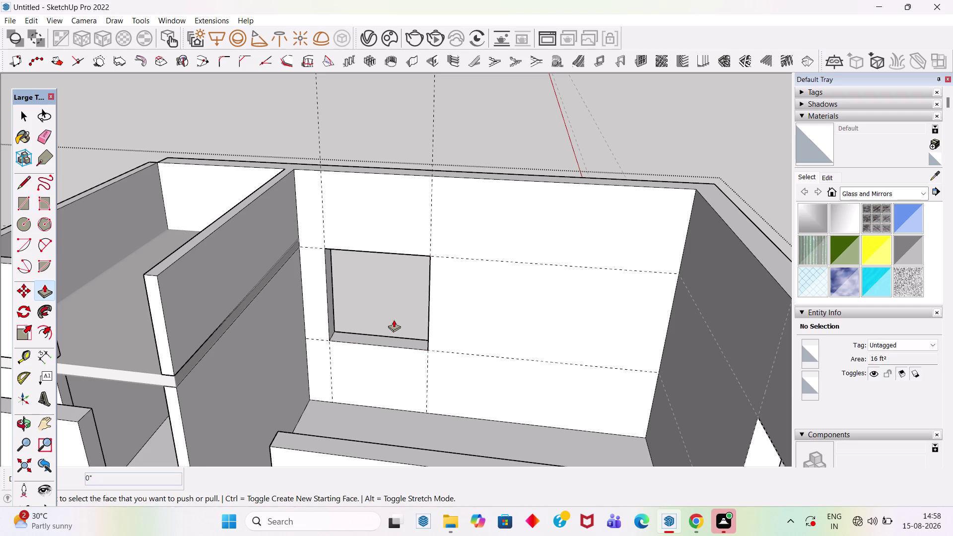
key(space)
scroll(down, 3)
click(472, 167)
middle_drag(432, 281, 675, 265)
click(34, 23)
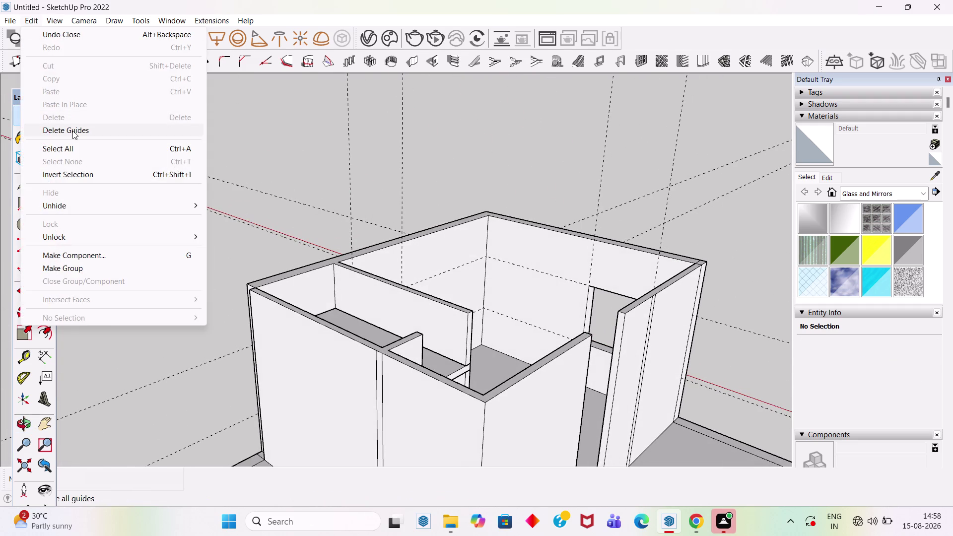
Delete all guides via Edit > Delete Guides and view the whole house from above.
click(72, 131)
click(456, 154)
scroll(down, 3)
middle_drag(348, 263, 361, 378)
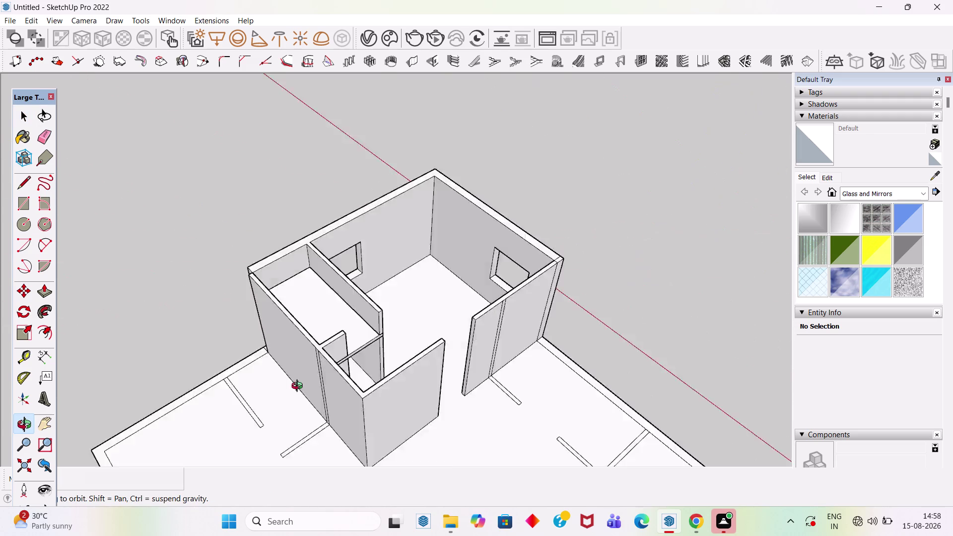
middle_drag(361, 378, 119, 379)
scroll(up, 3)
scroll(down, 3)
scroll(up, 3)
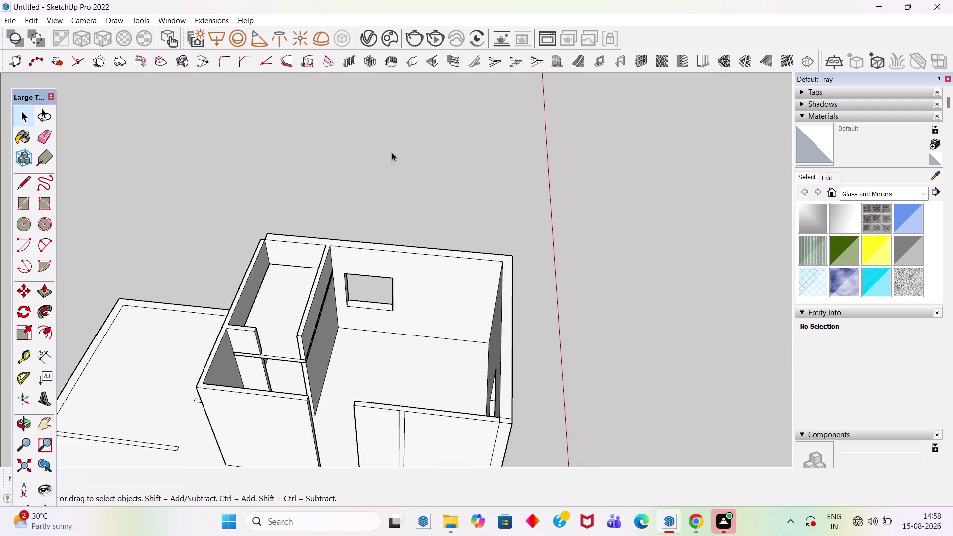
scroll(down, 3)
scroll(up, 3)
scroll(down, 3)
Orbit and zoom around the house to inspect both square window openings.
middle_drag(418, 288, 543, 206)
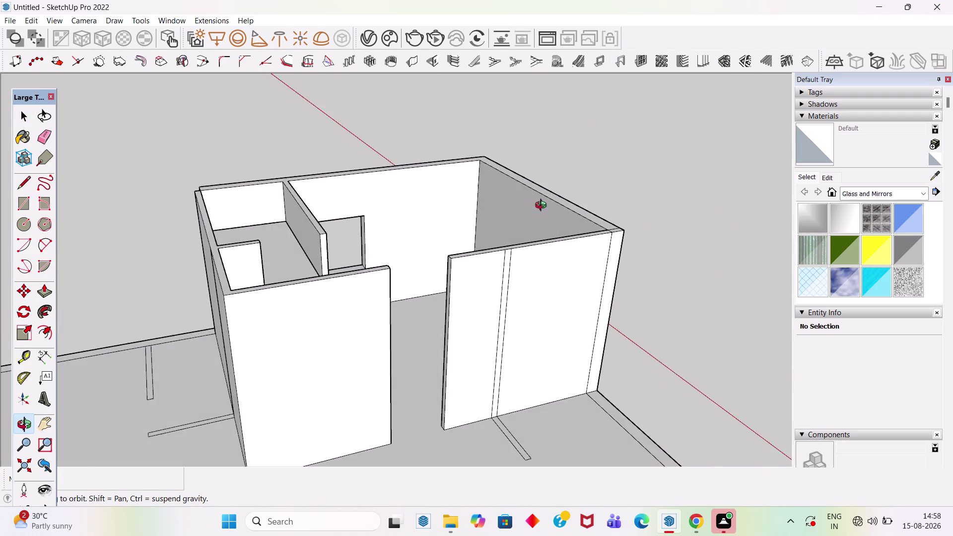
middle_drag(544, 206, 481, 215)
scroll(up, 3)
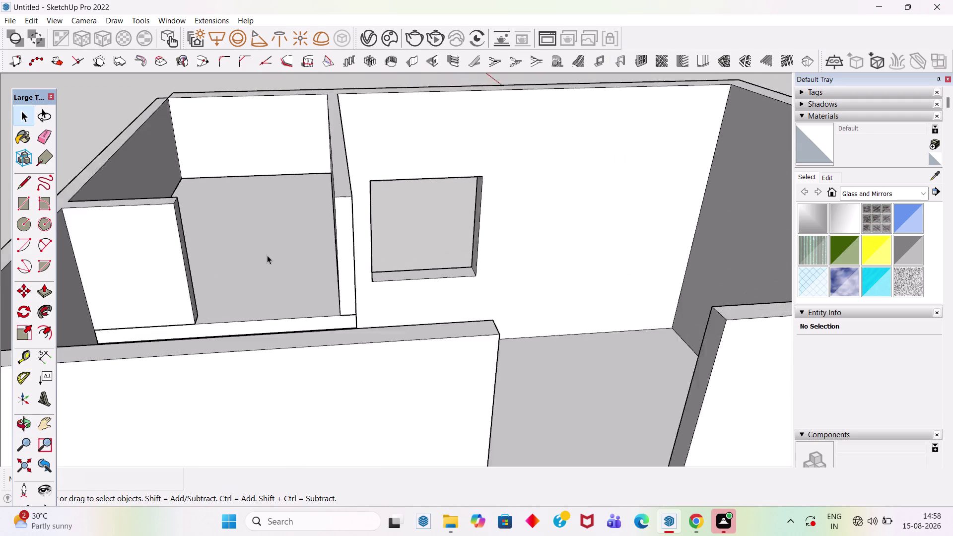
scroll(up, 3)
scroll(down, 3)
middle_drag(519, 226, 403, 273)
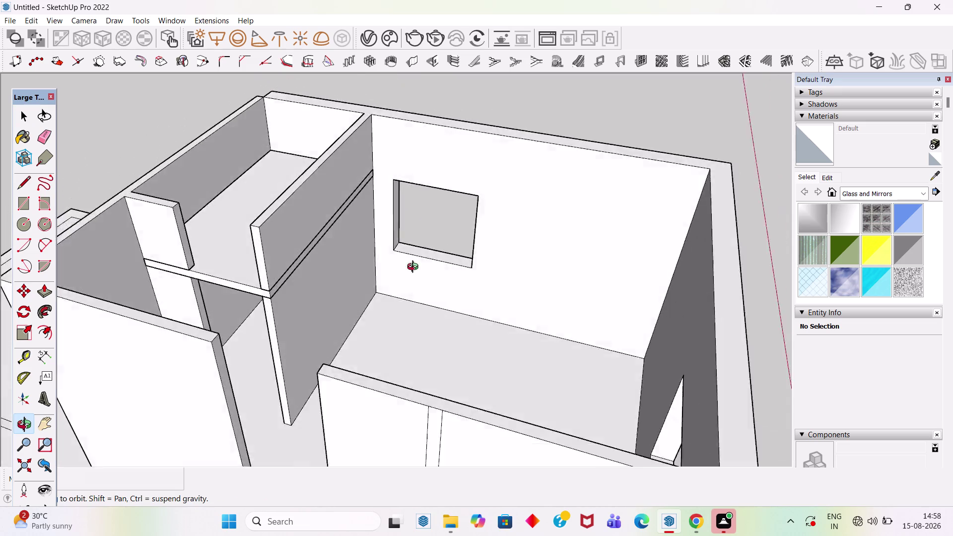
middle_drag(403, 274, 456, 252)
scroll(up, 3)
scroll(down, 3)
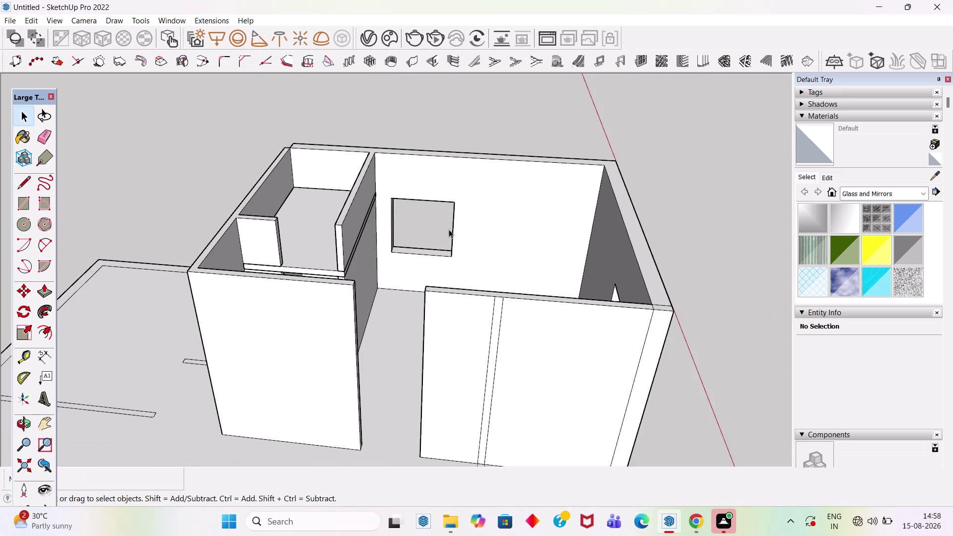
scroll(down, 3)
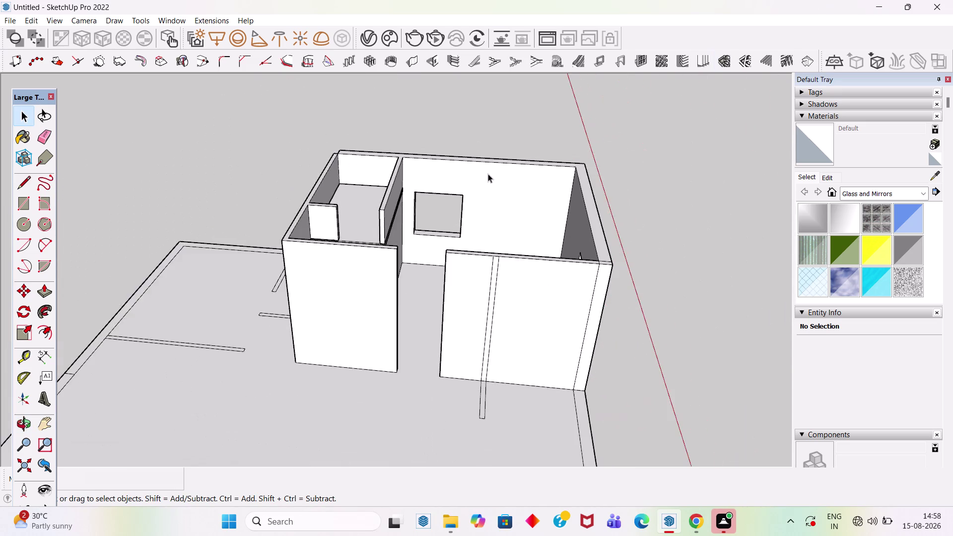
scroll(down, 3)
scroll(down, 3)
scroll(up, 3)
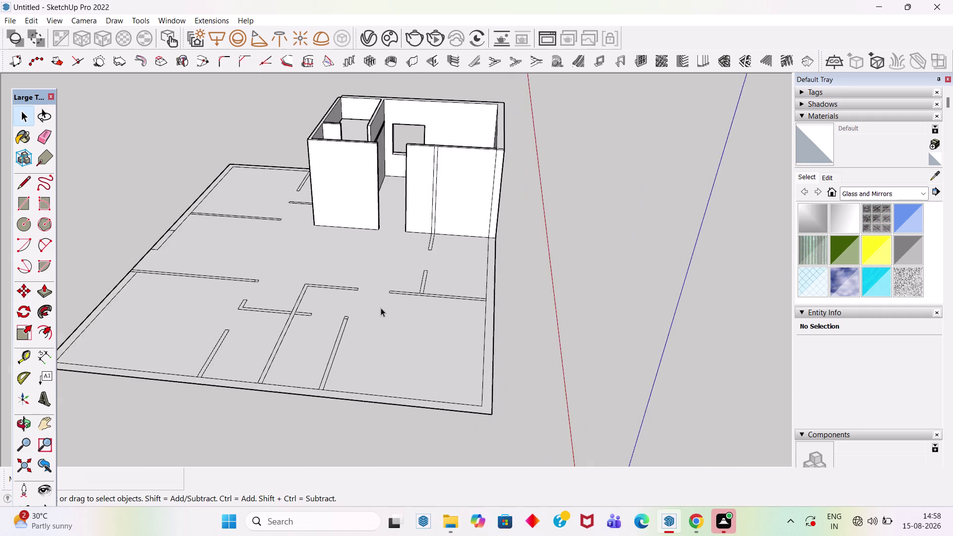
scroll(up, 3)
scroll(down, 3)
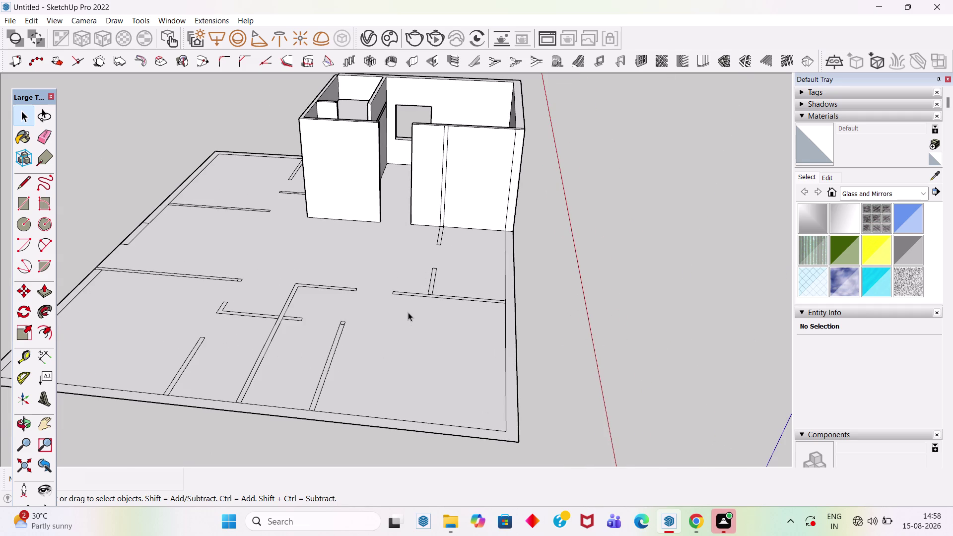